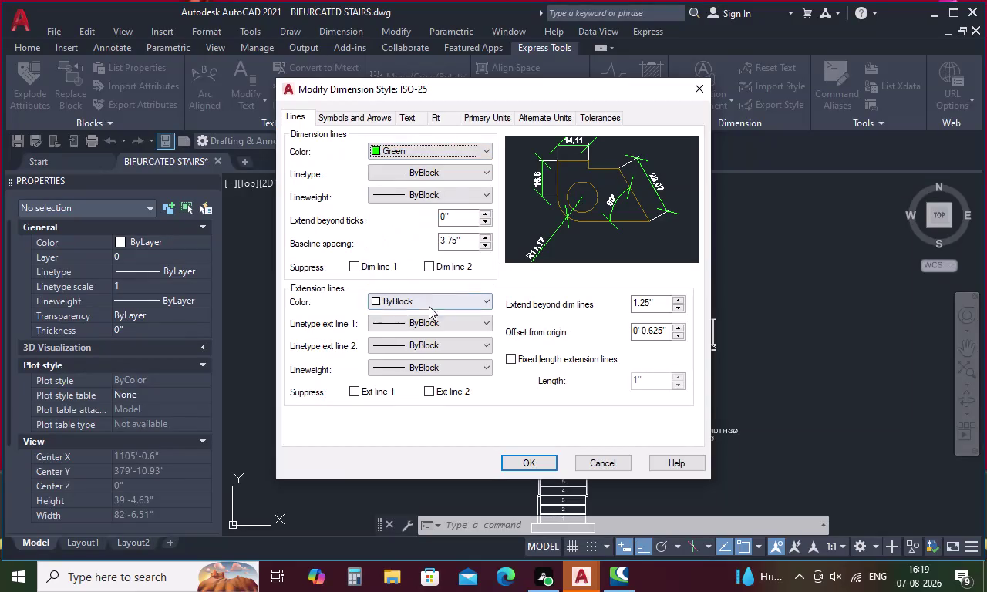
Make the ISO-25 extension lines blue and the dimension text 7" high in magenta.
click(454, 301)
click(410, 385)
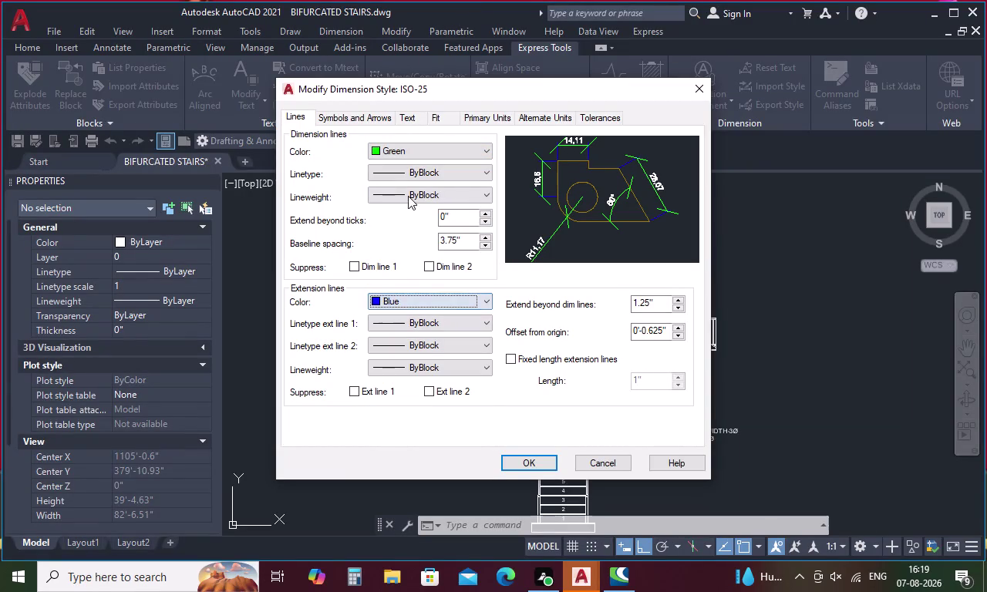
click(410, 118)
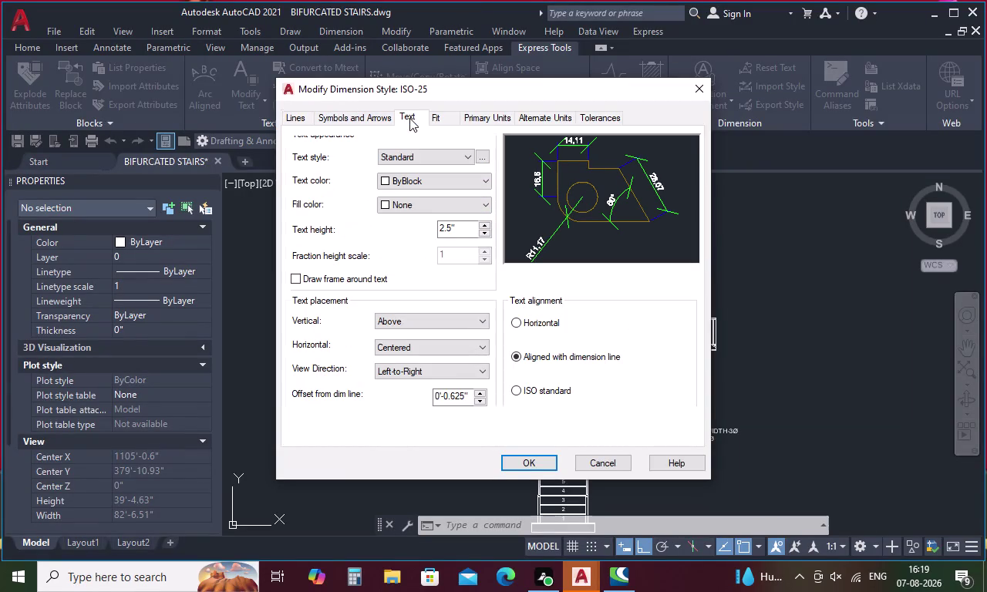
click(467, 227)
key(BackSpace)
key(BackSpace)
key(BackSpace)
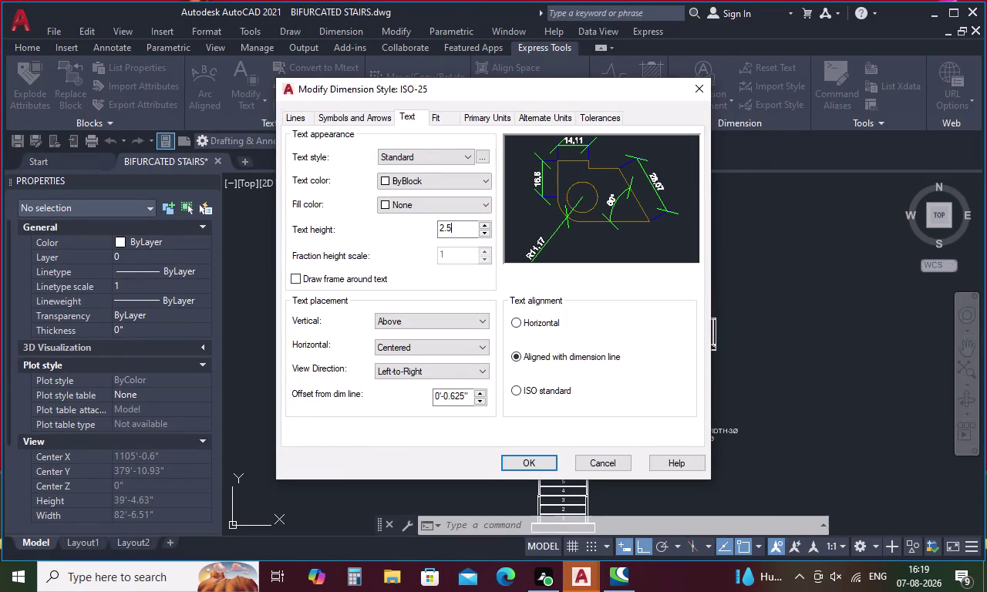
key(7)
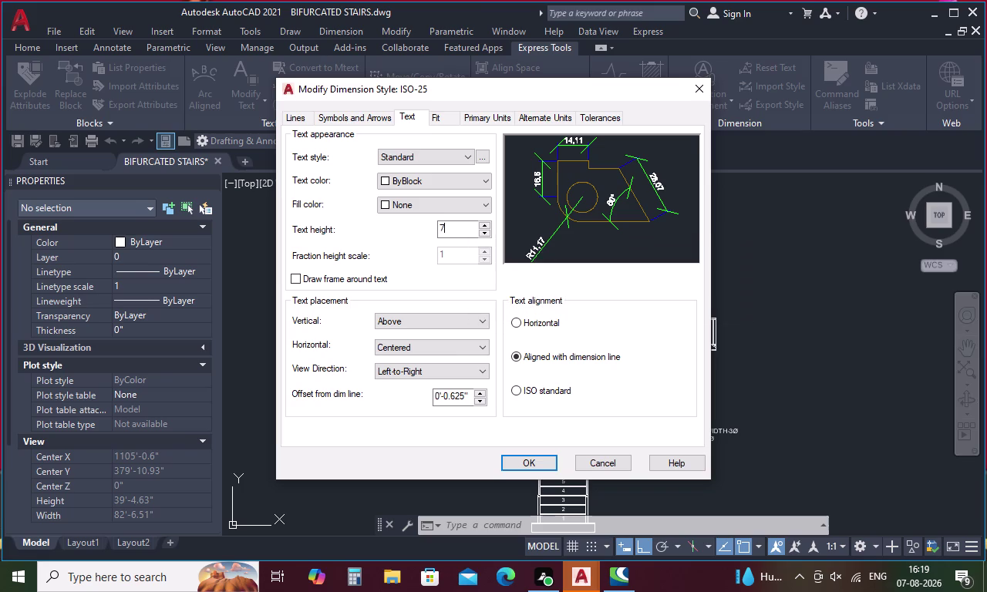
key(Return)
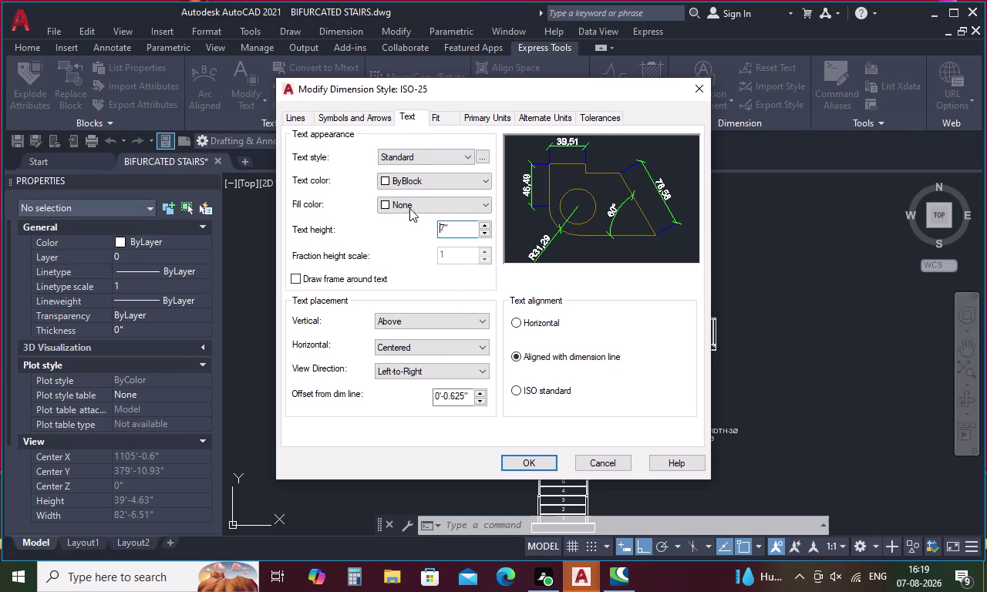
click(469, 183)
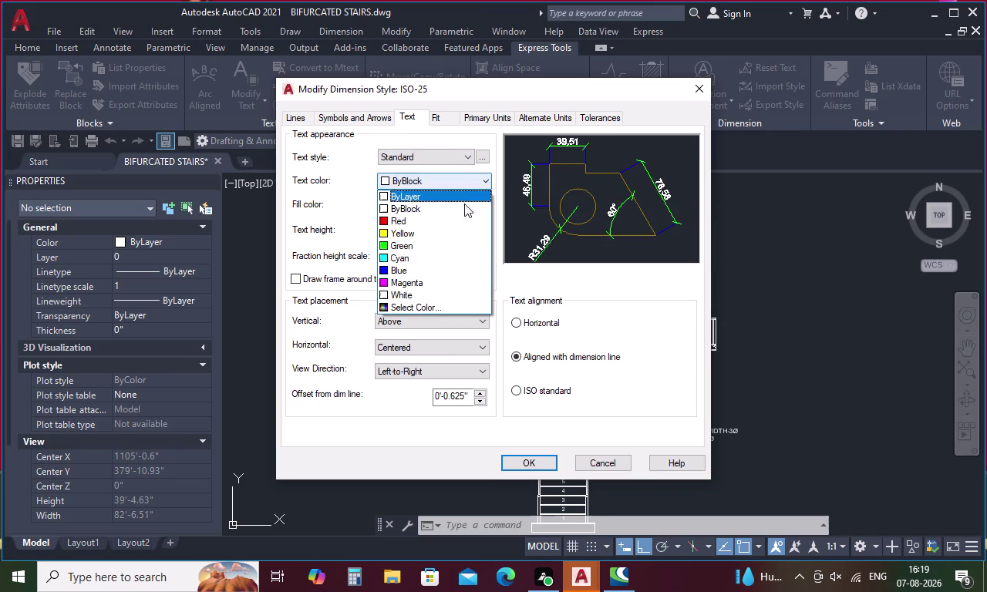
click(446, 283)
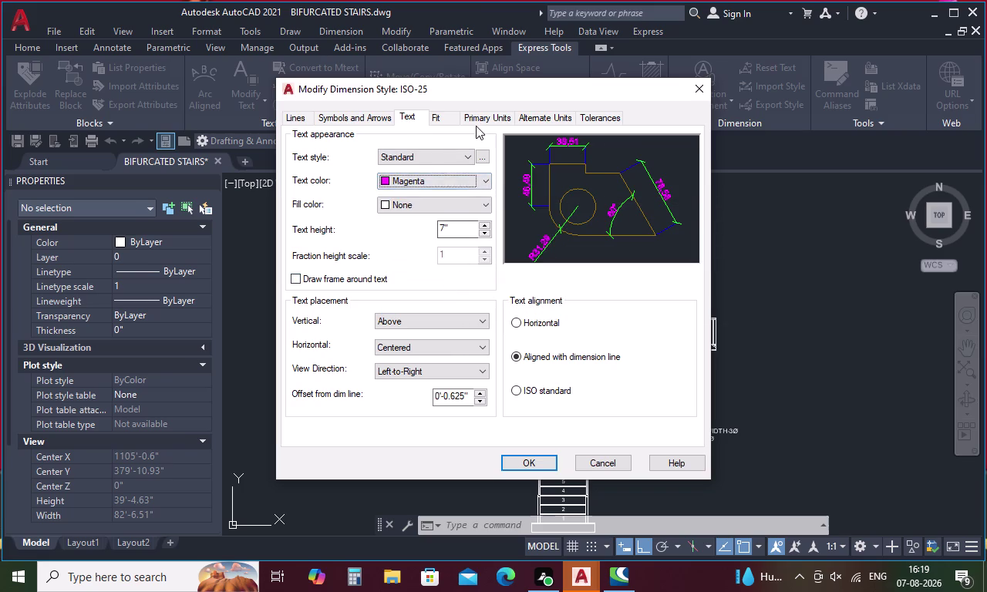
Set the primary linear units to Engineering and save the dimension style changes.
click(475, 117)
click(485, 149)
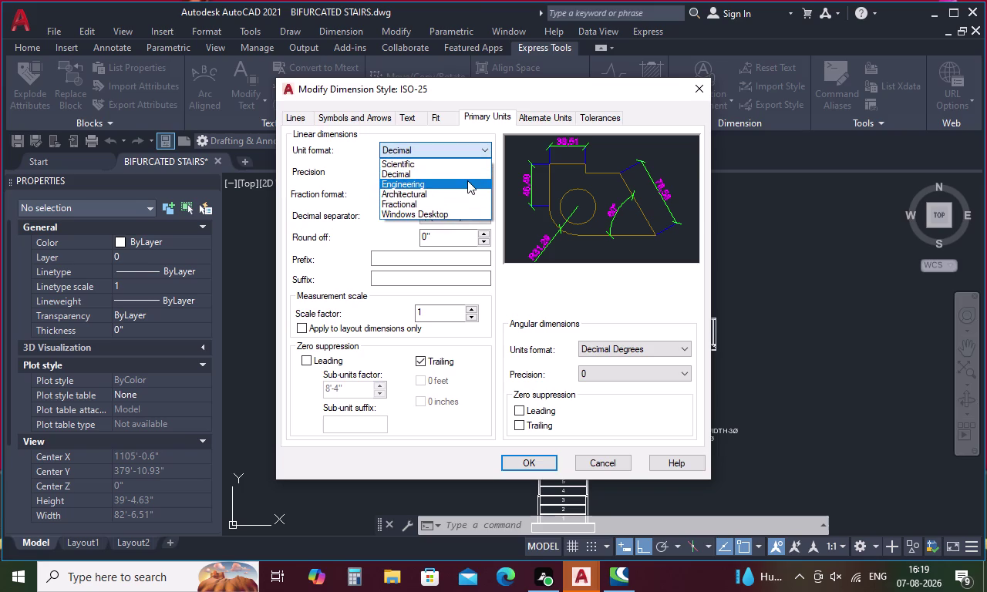
click(468, 181)
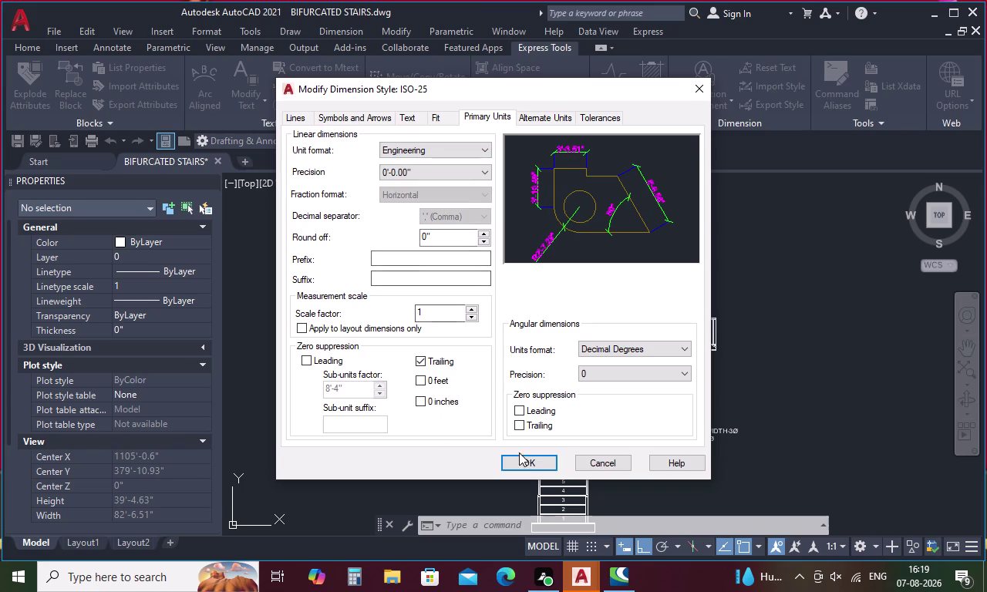
click(523, 465)
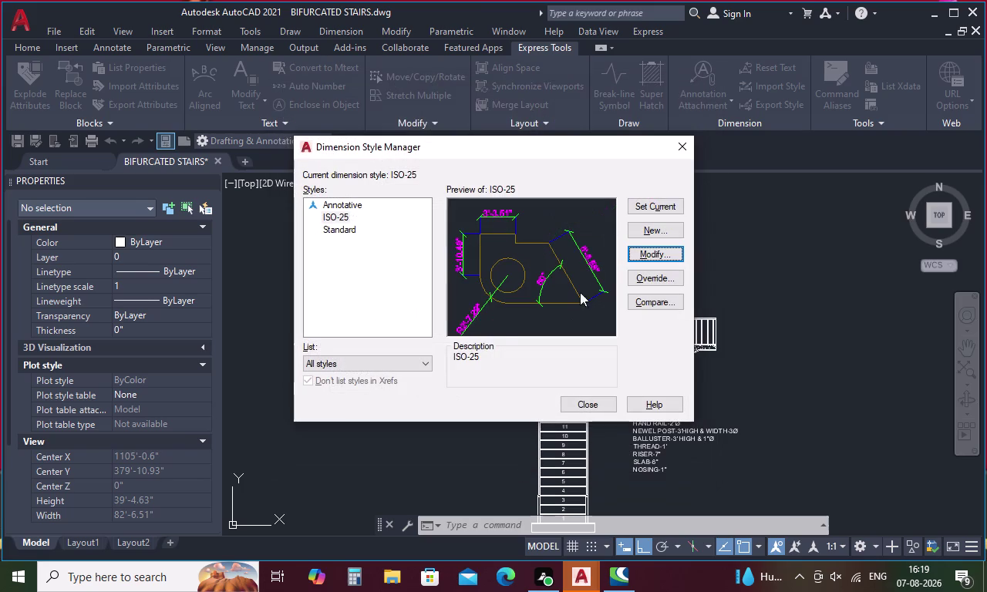
click(634, 204)
Start a linear dimension across the stair flight's edges, then cancel the first attempt.
click(591, 402)
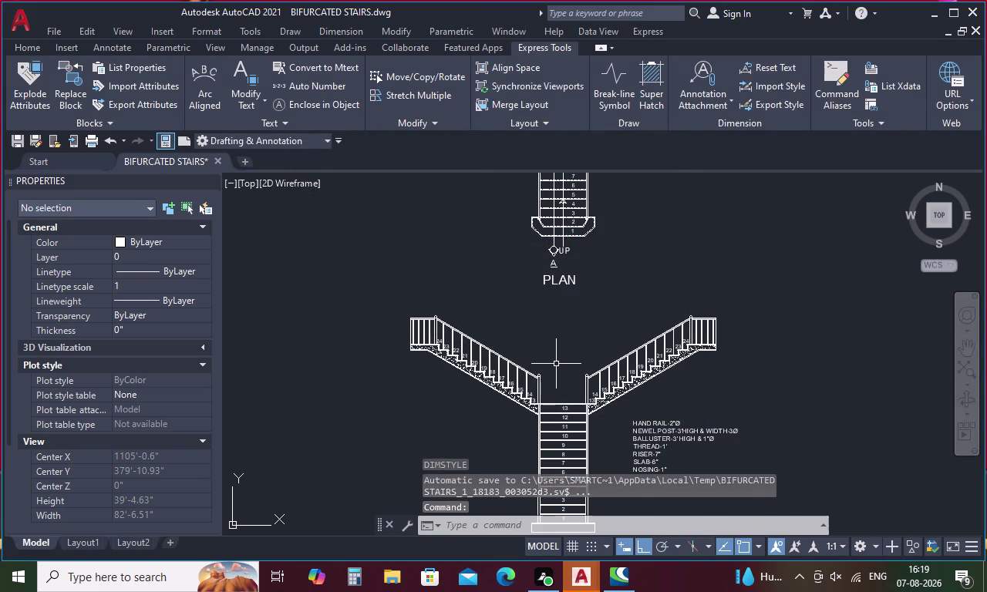
click(123, 51)
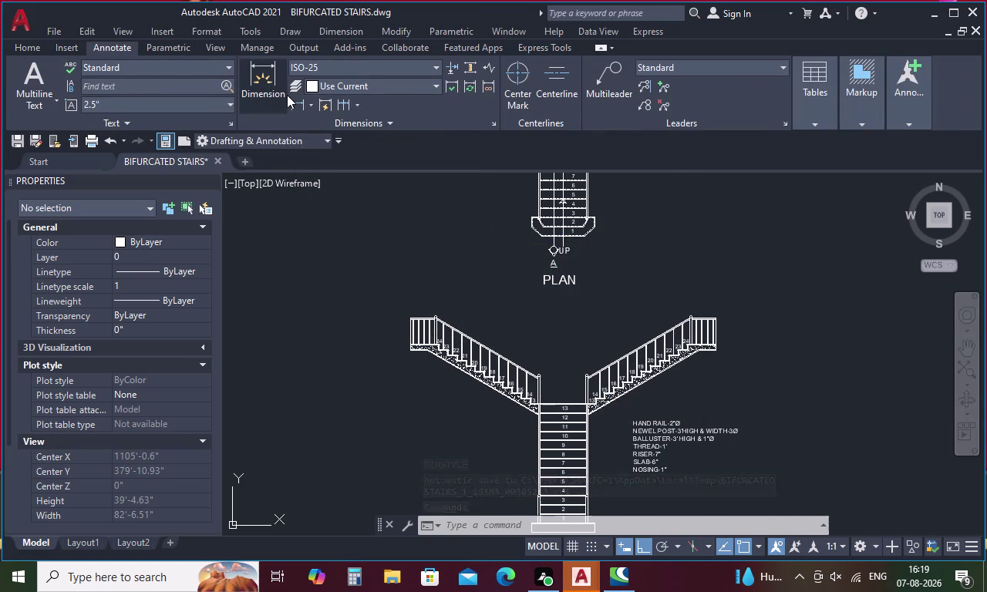
click(299, 110)
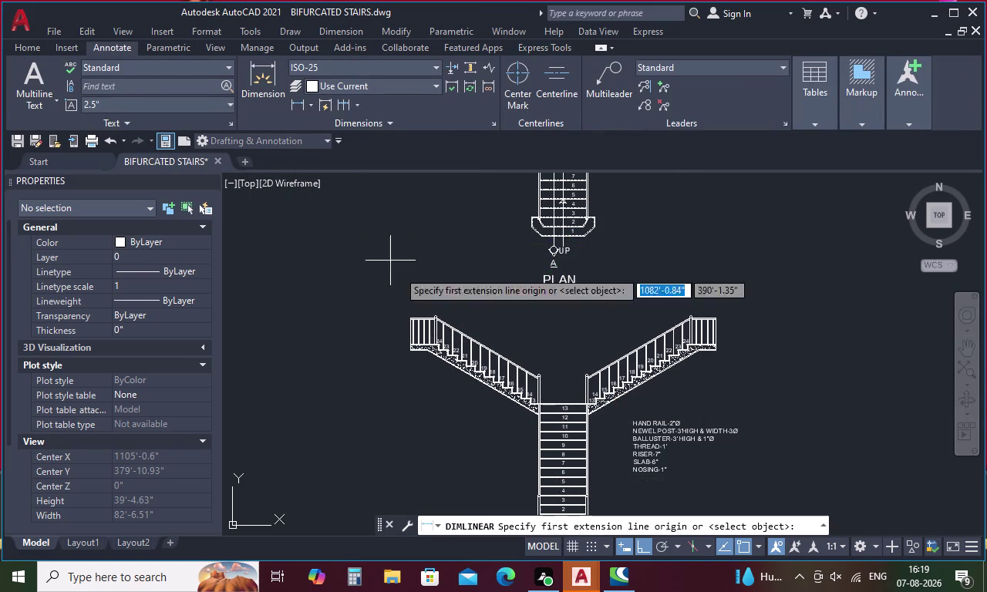
middle_drag(563, 347, 507, 509)
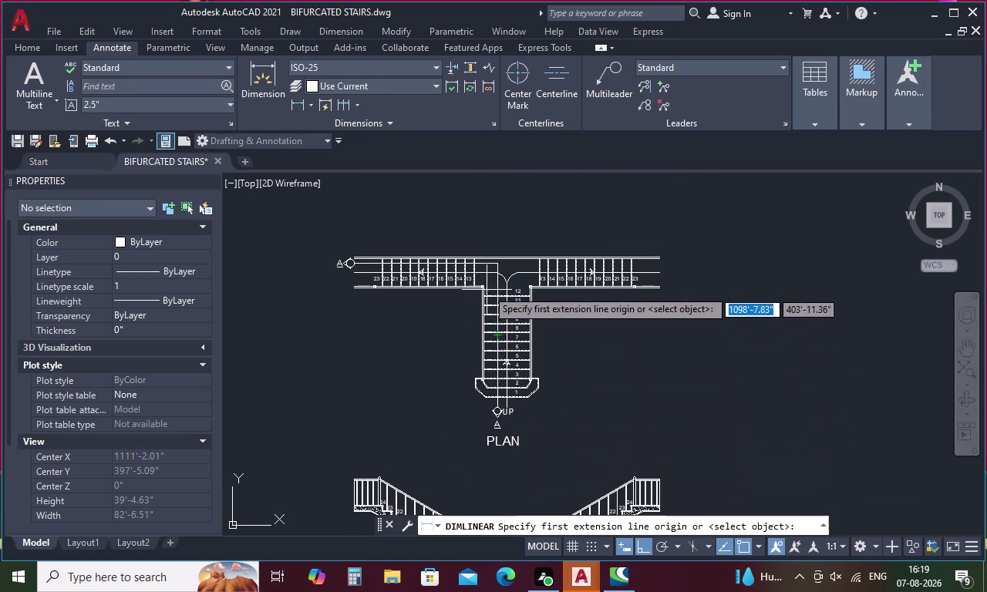
scroll(up, 3)
click(471, 362)
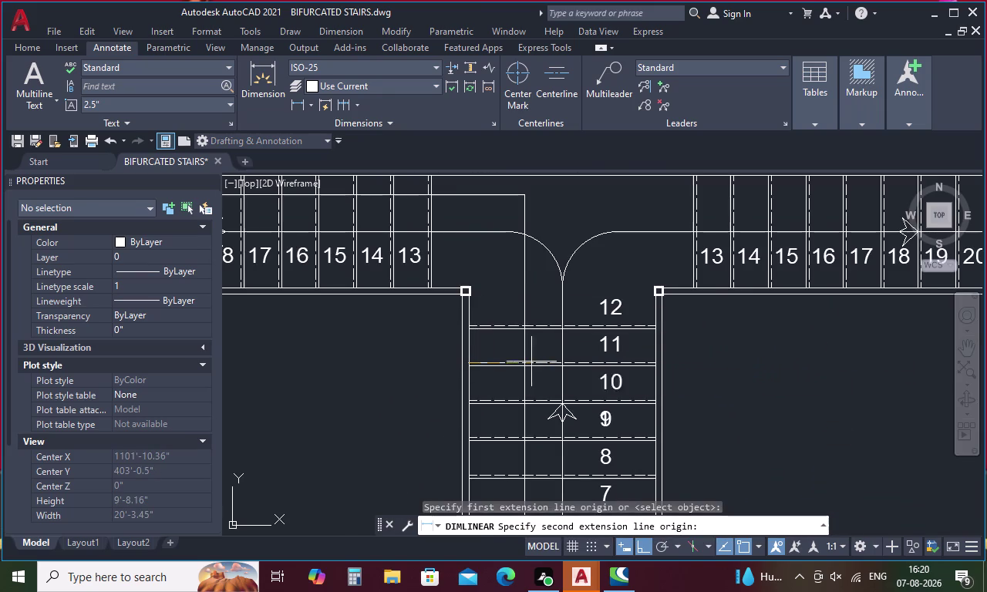
click(652, 364)
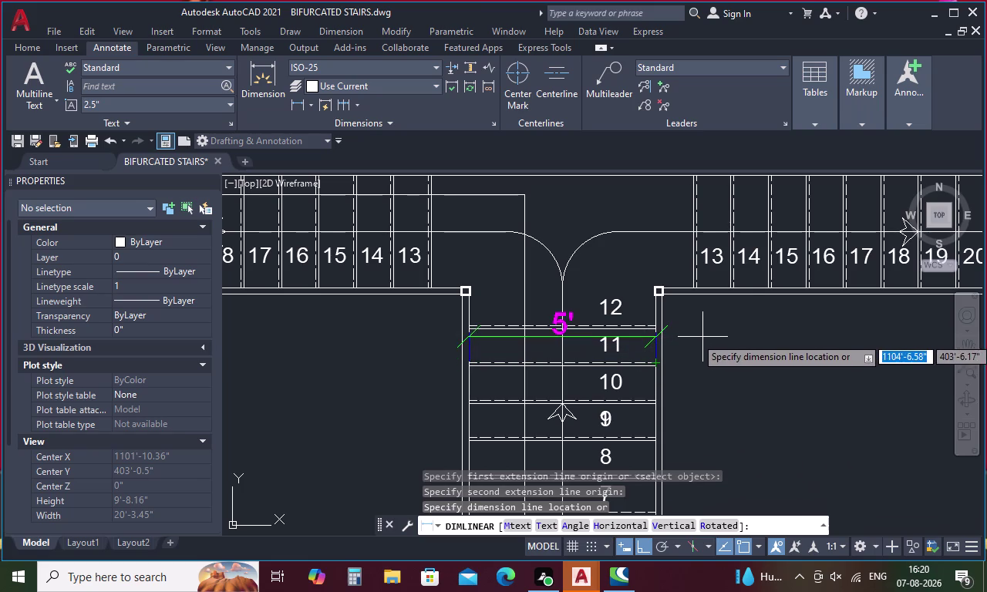
key(Escape)
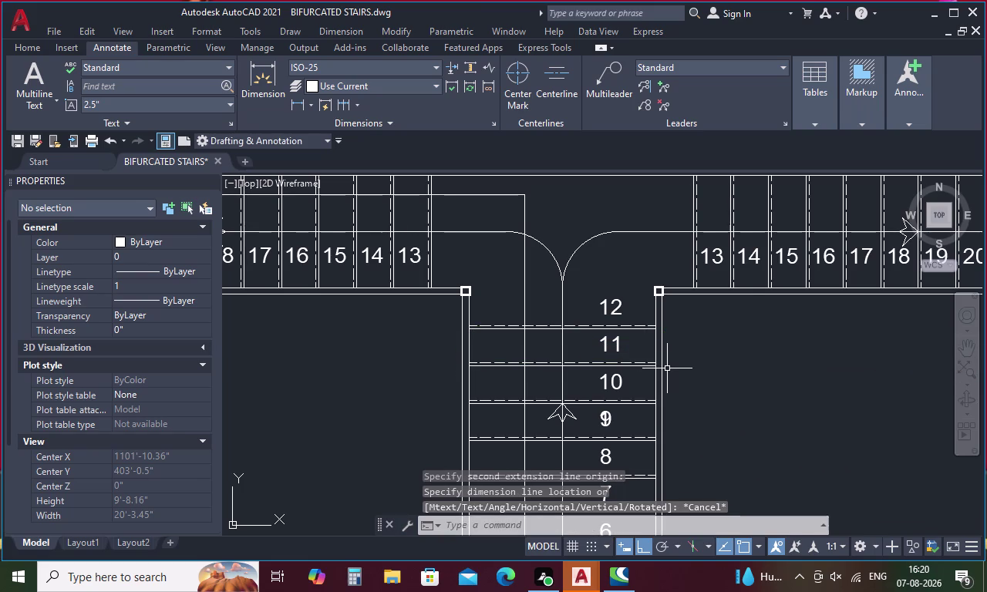
Dimension the 5' flight width just below the landing and select the new dimension.
middle_drag(667, 368, 669, 299)
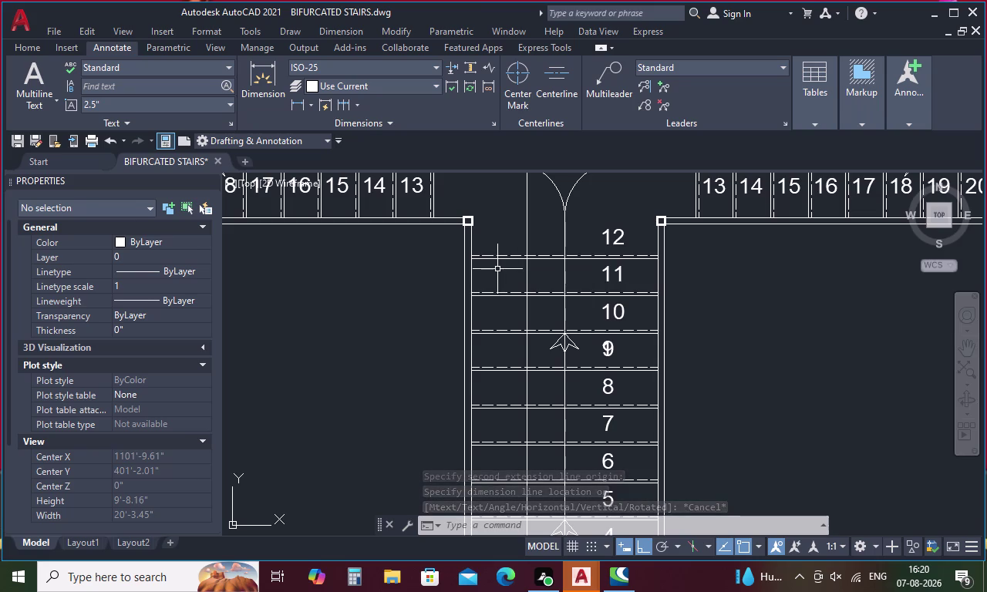
key(space)
click(474, 255)
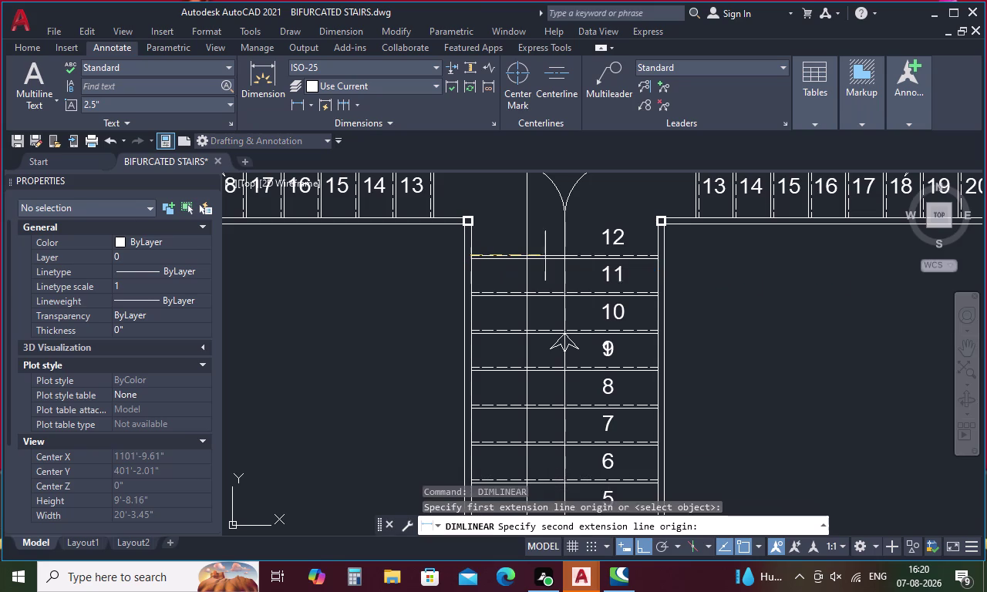
click(656, 256)
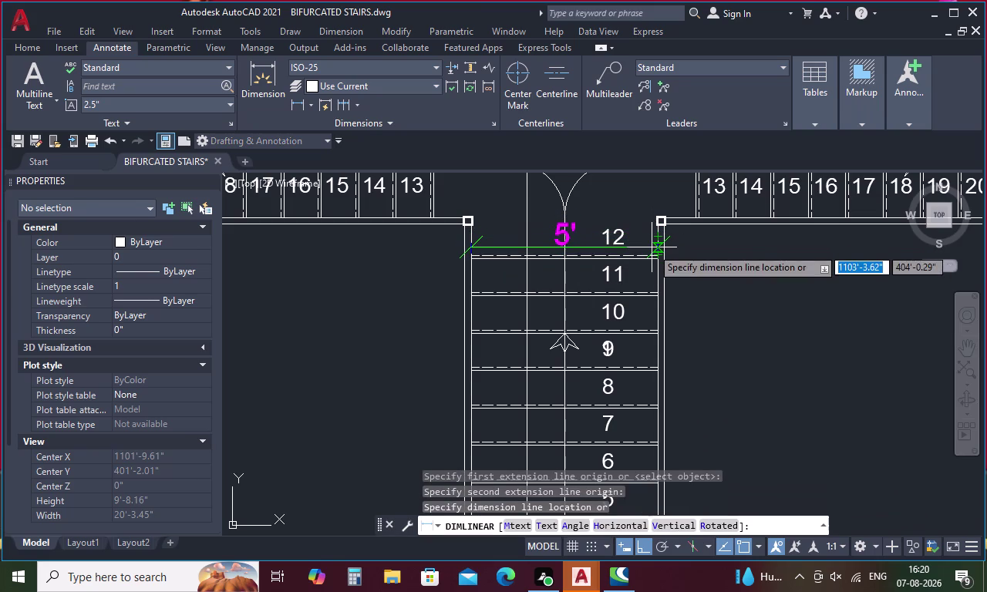
click(652, 247)
click(562, 237)
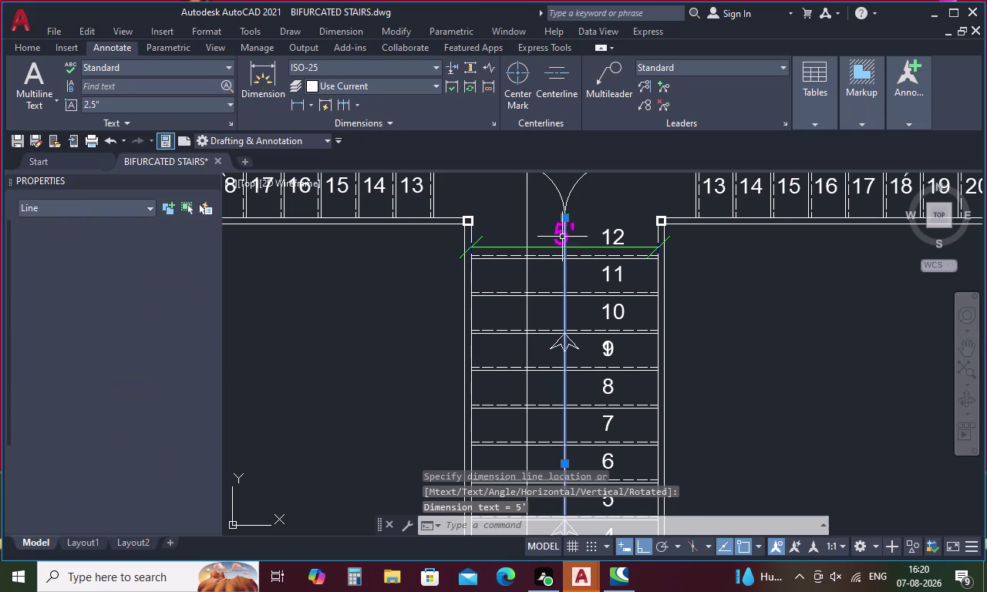
key(Escape)
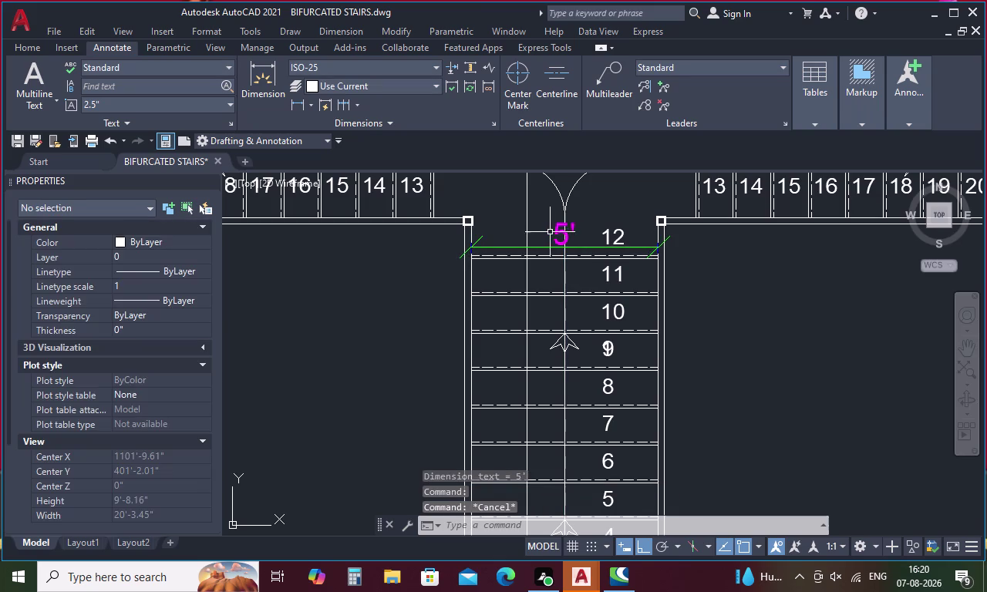
click(558, 232)
right_click(558, 232)
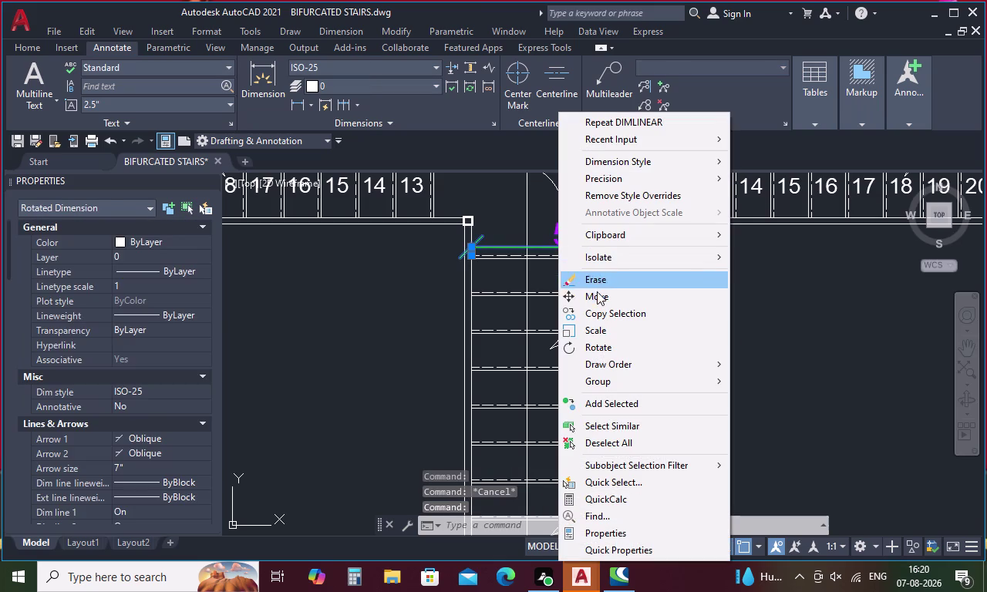
click(598, 295)
click(557, 236)
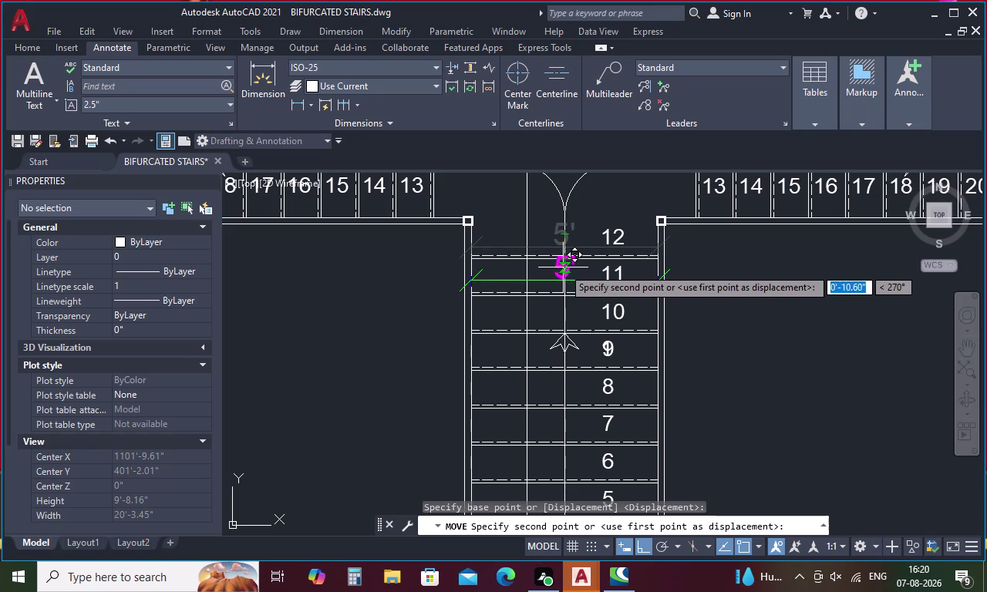
key(Escape)
scroll(down, 3)
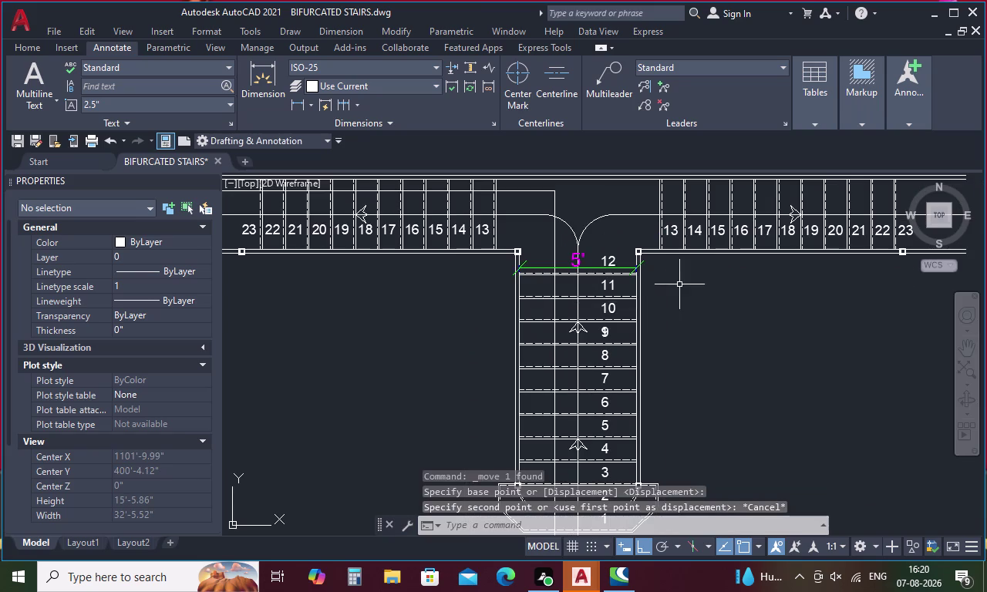
middle_drag(680, 284, 559, 334)
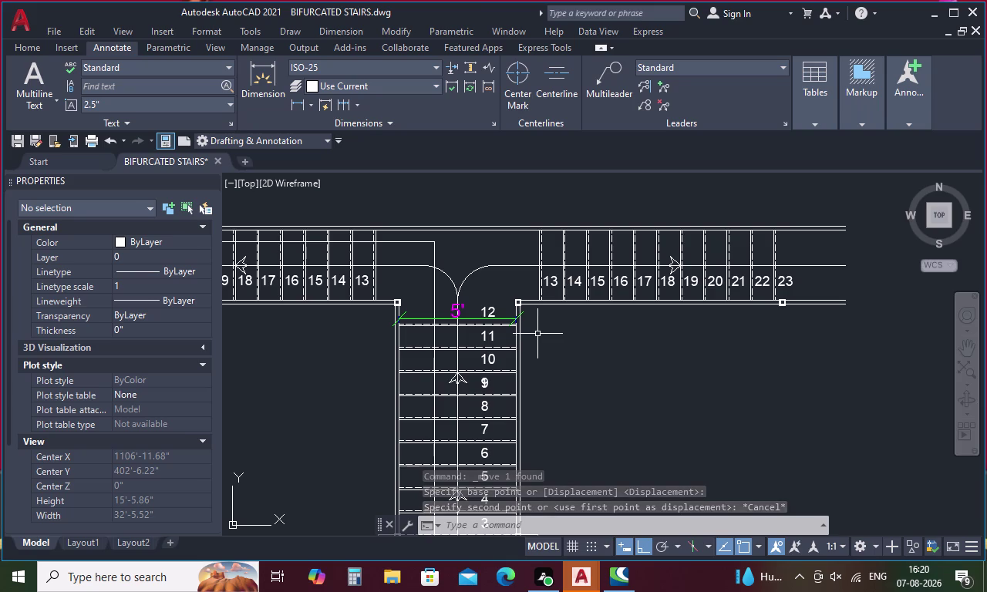
key(space)
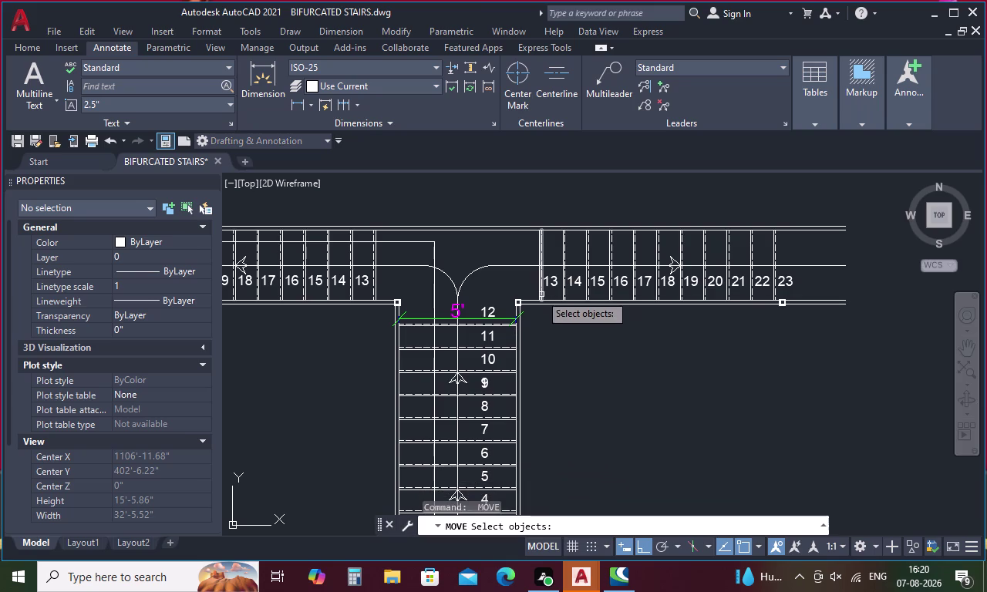
click(539, 275)
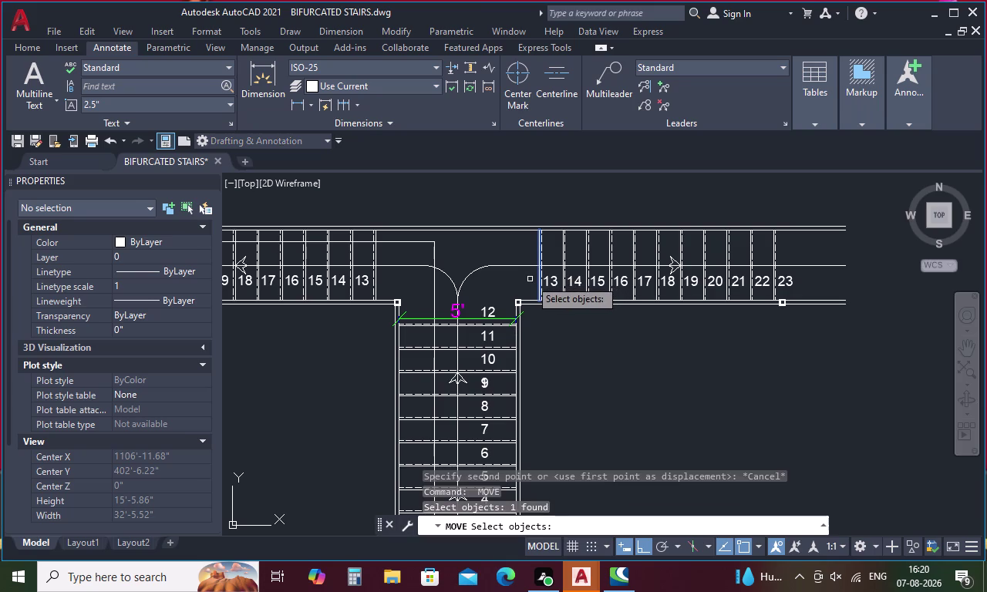
key(Escape)
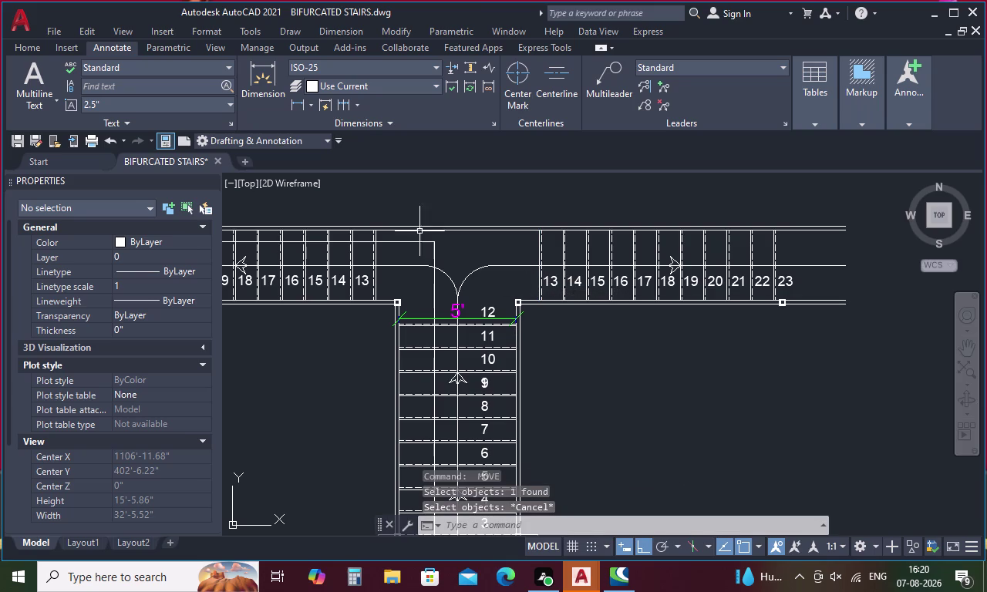
click(293, 102)
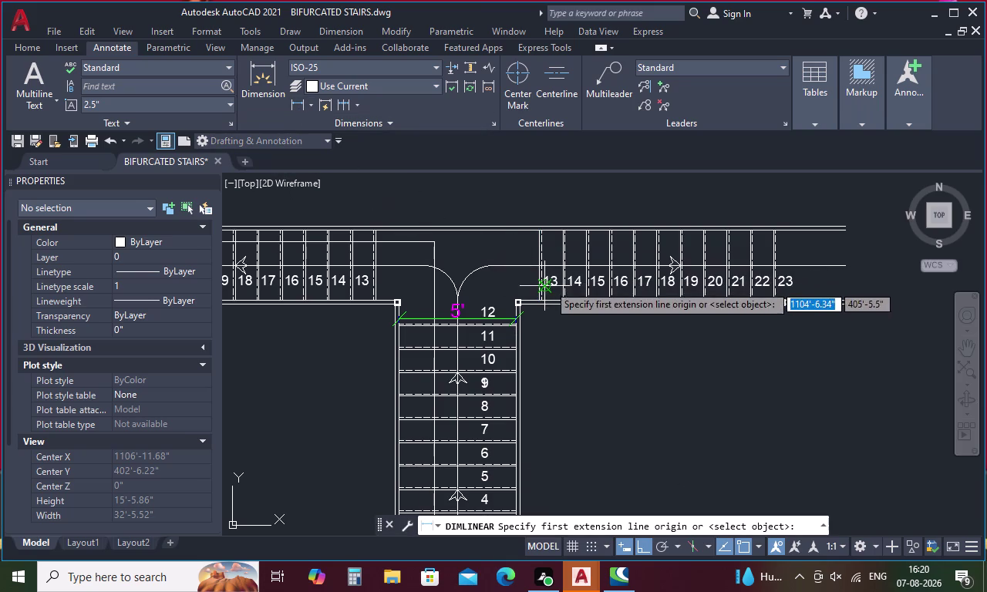
Add a 3" dimension beside step 13, reaching up to the top boundary line.
scroll(up, 3)
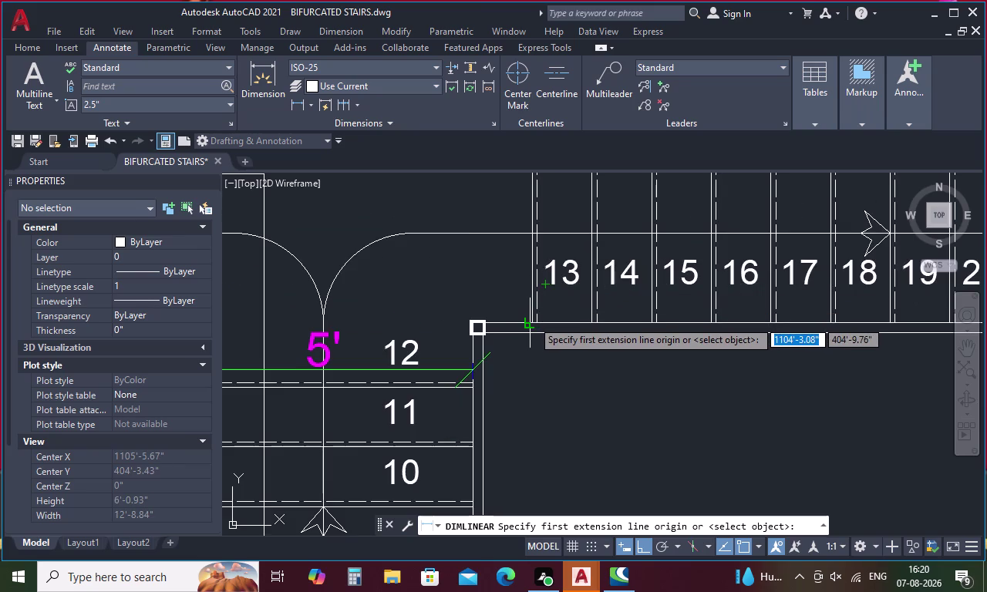
click(534, 320)
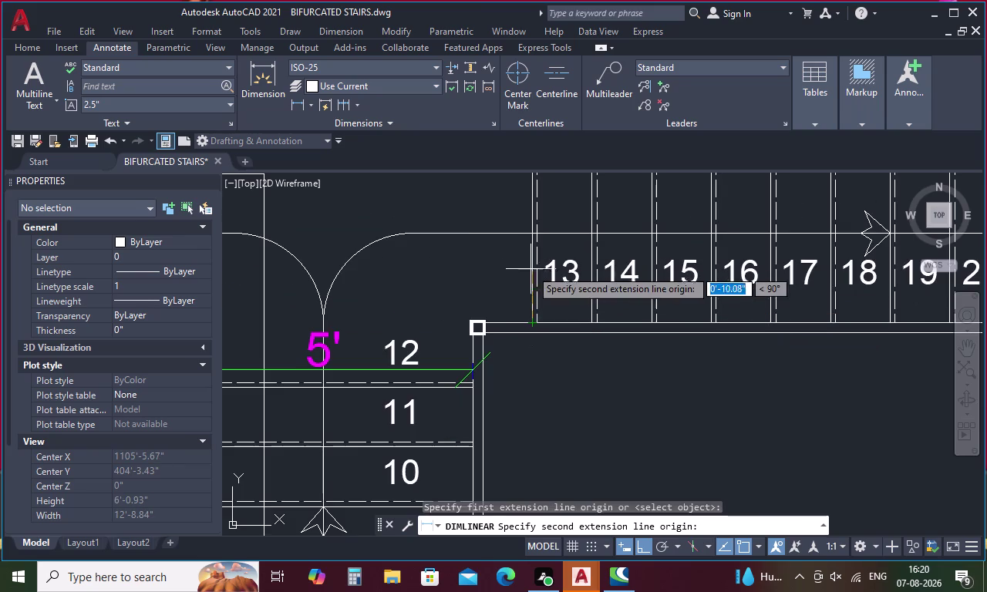
middle_drag(529, 260, 547, 396)
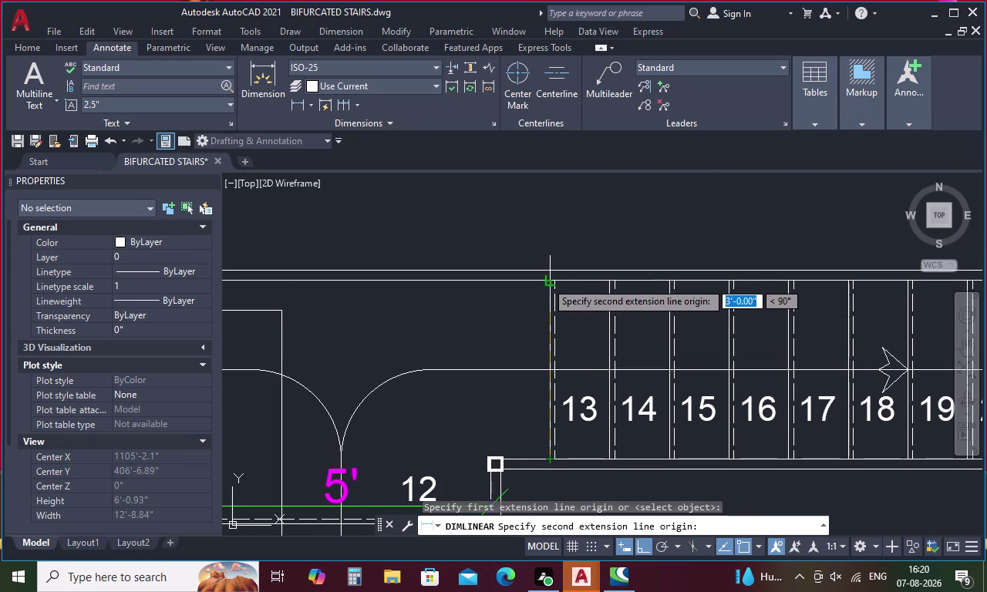
click(546, 281)
click(535, 282)
scroll(down, 3)
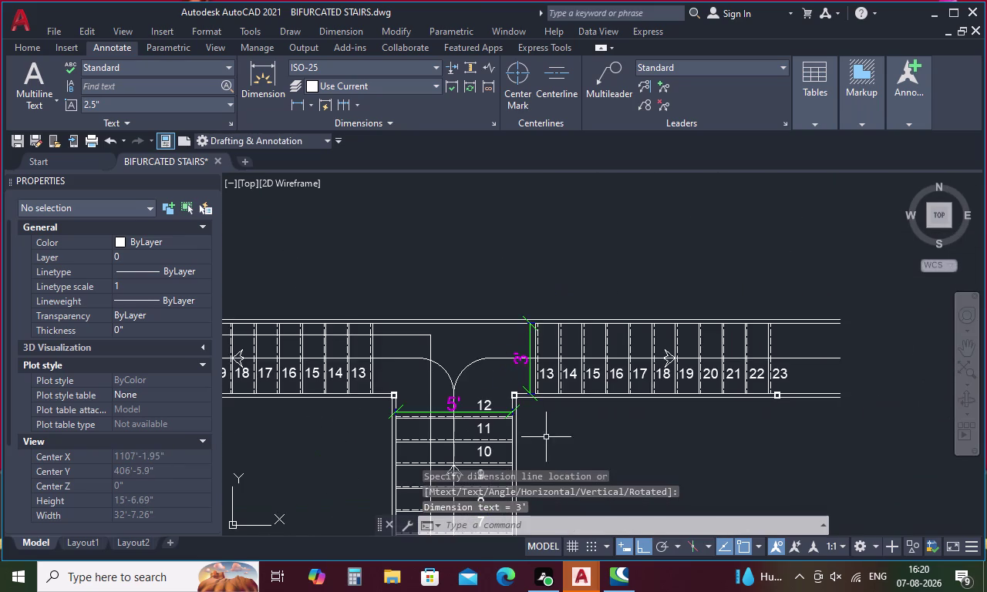
middle_drag(546, 437, 511, 359)
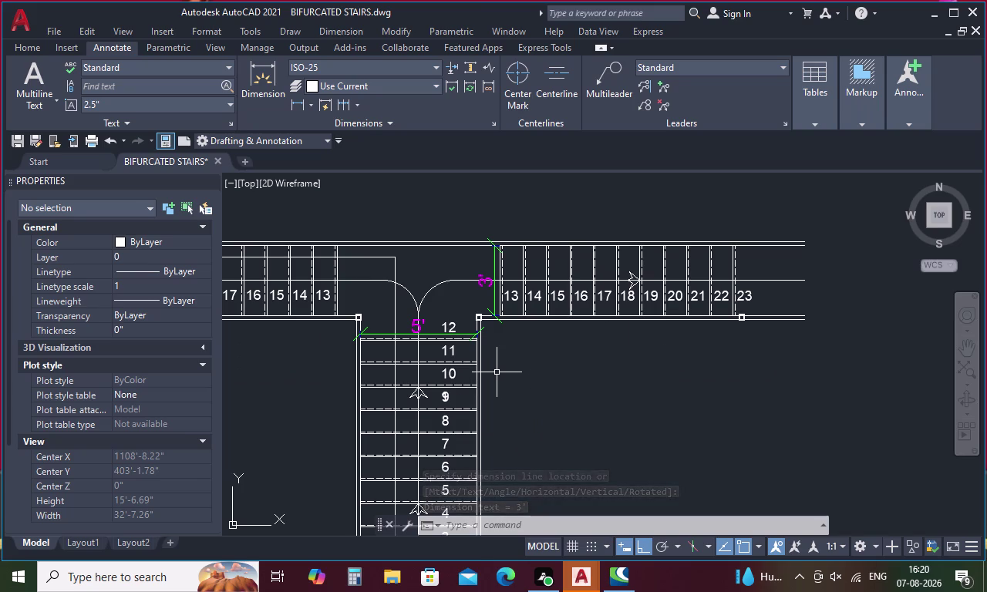
Start a 9" dimension from the corner post to the outer line, then cancel it.
key(space)
text(V)
middle_drag(511, 417, 512, 411)
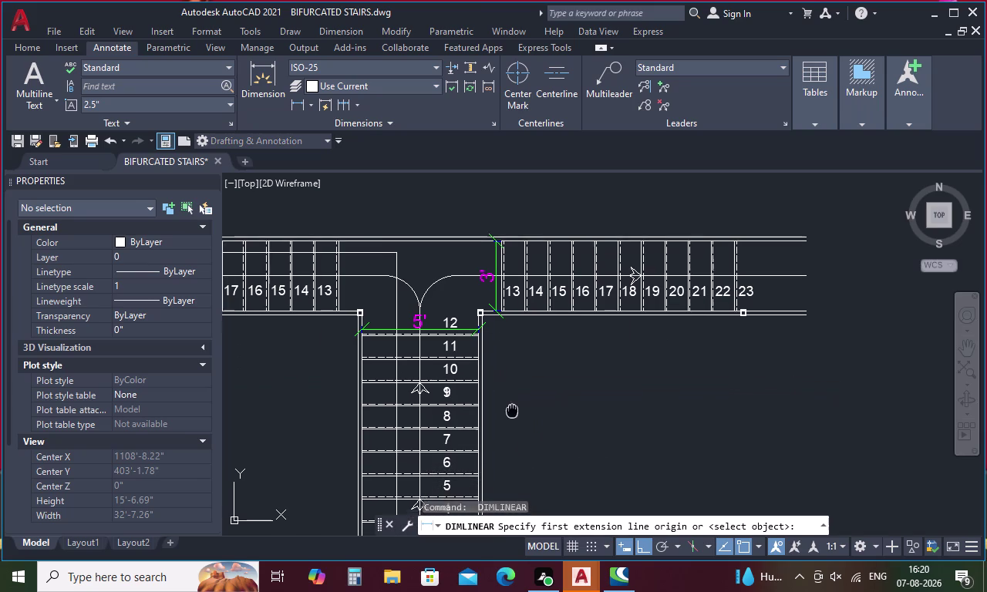
middle_drag(512, 411, 496, 259)
scroll(up, 3)
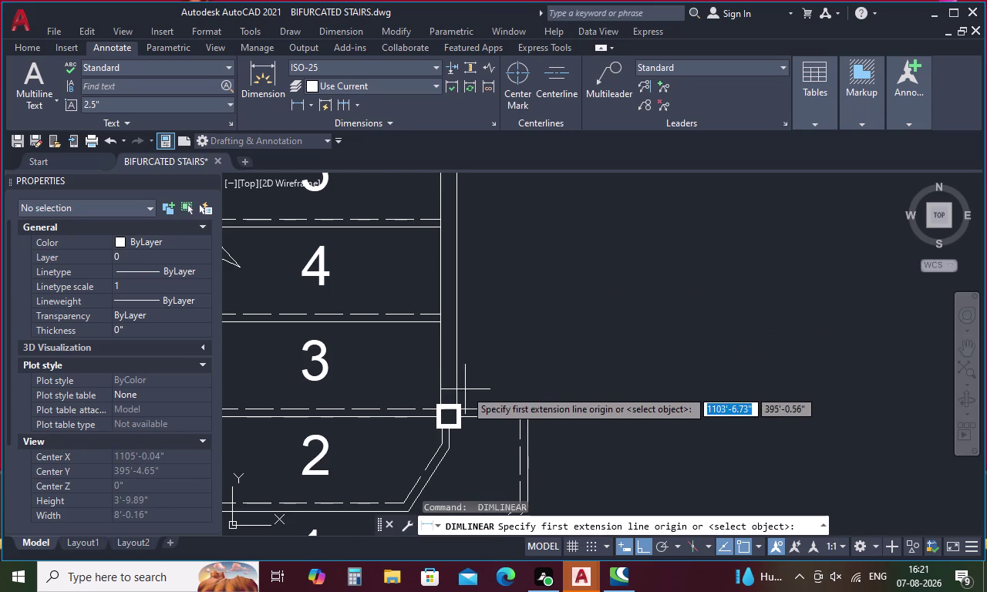
scroll(up, 3)
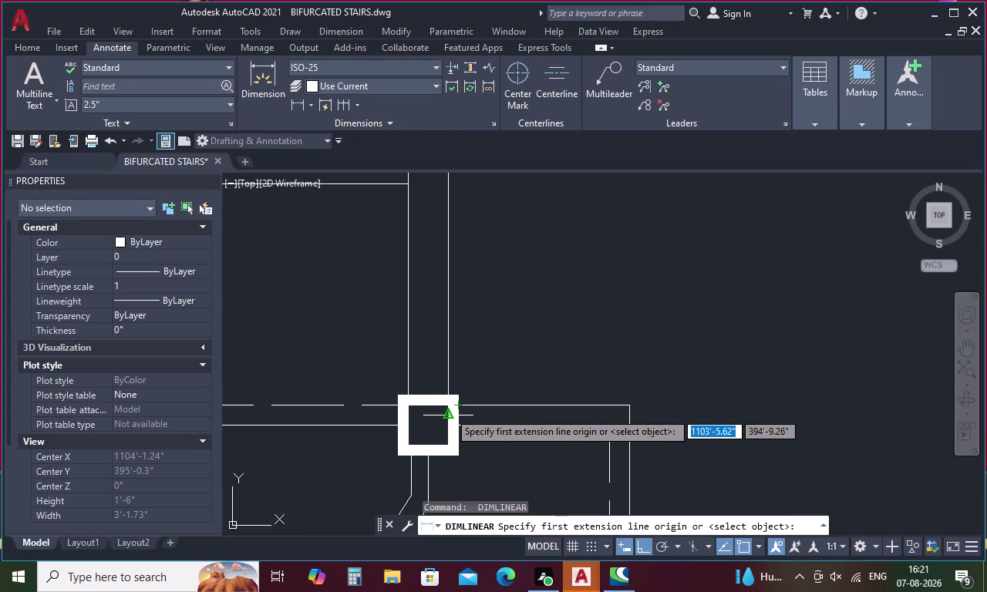
click(448, 406)
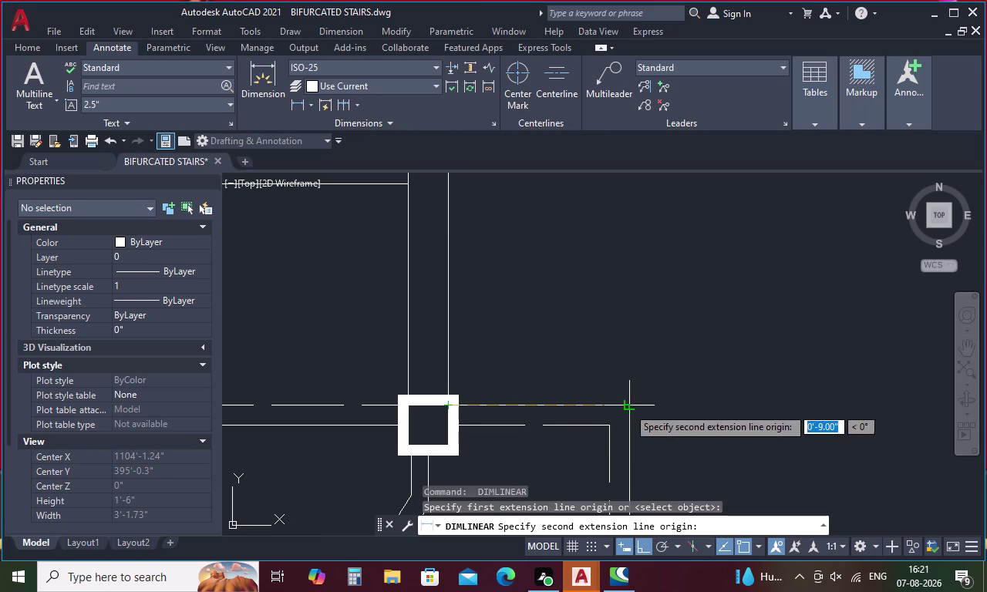
click(631, 407)
scroll(down, 3)
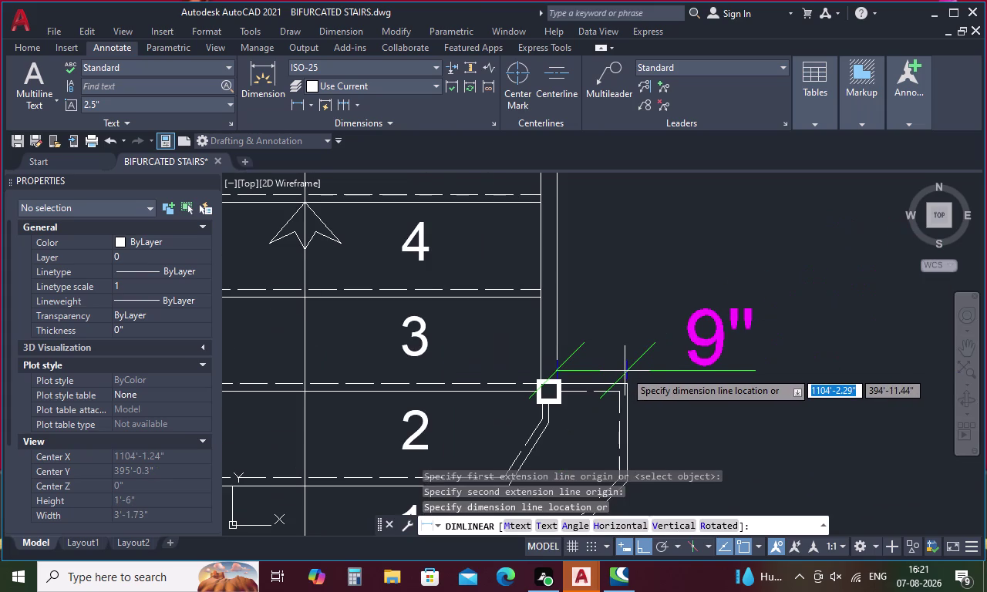
key(Escape)
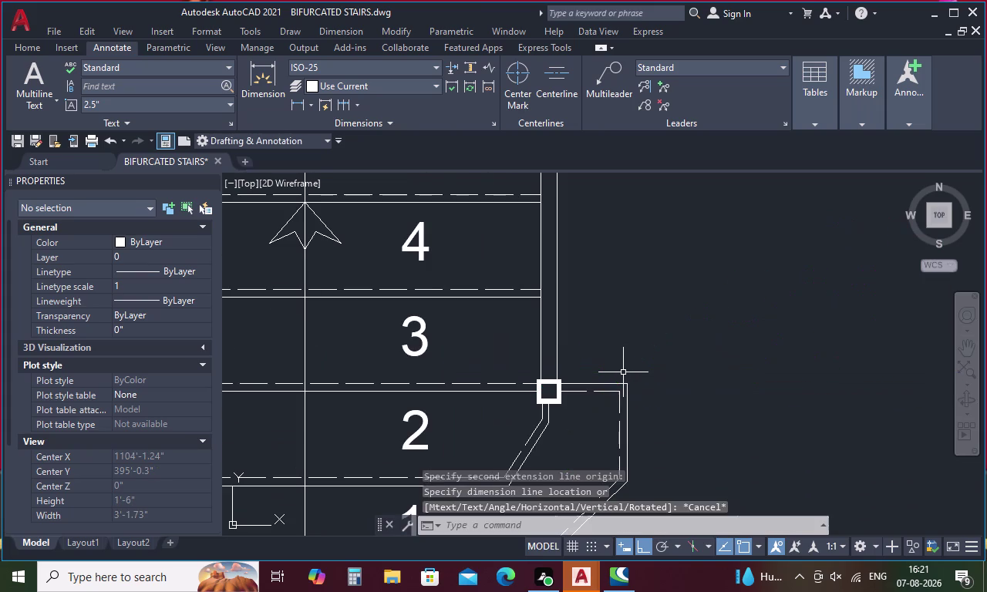
Redo the 9" wall-thickness dimension from the corner post to the outer line beside tread 3.
key(space)
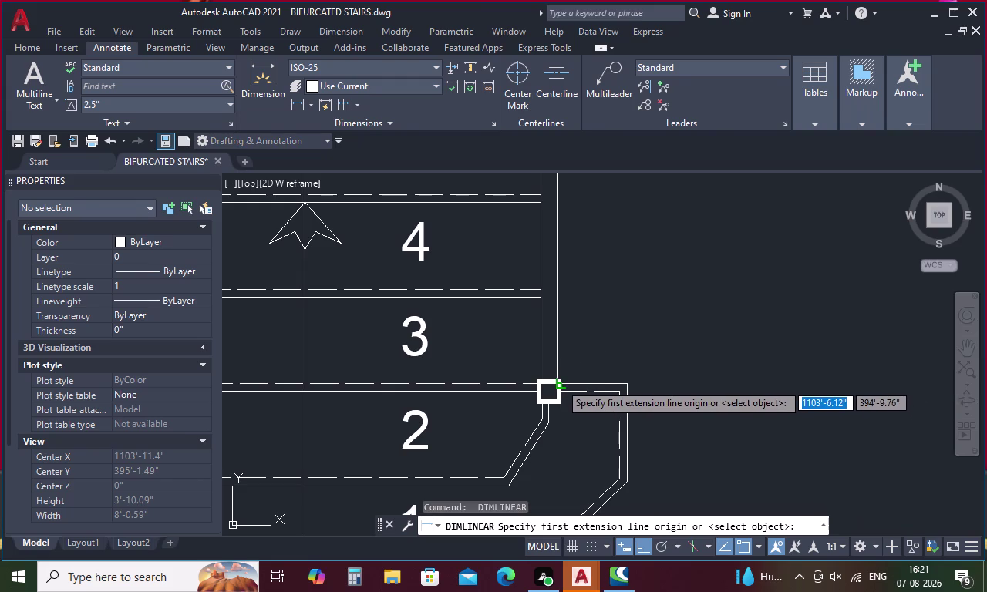
scroll(up, 3)
click(545, 375)
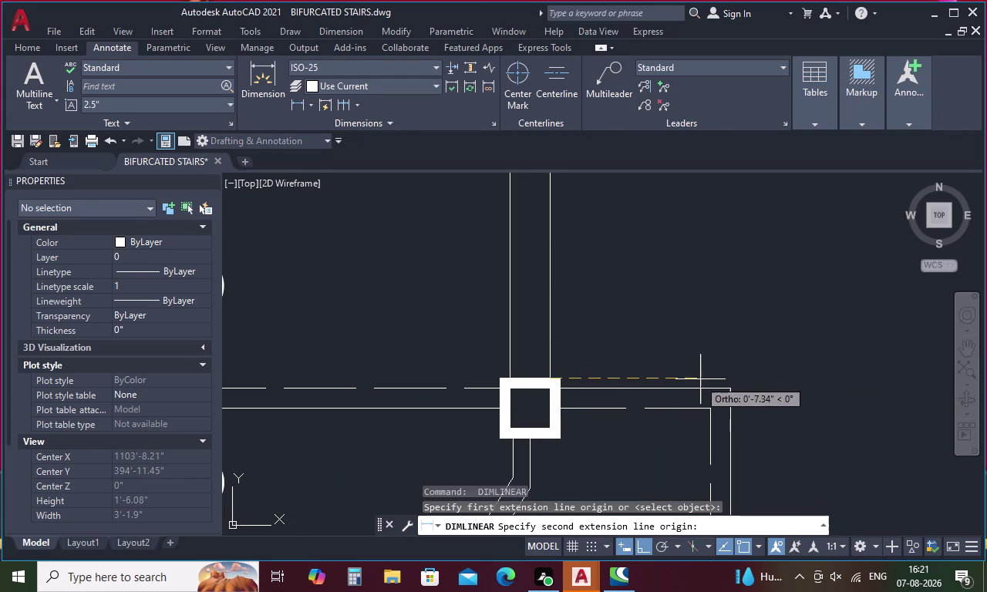
click(727, 389)
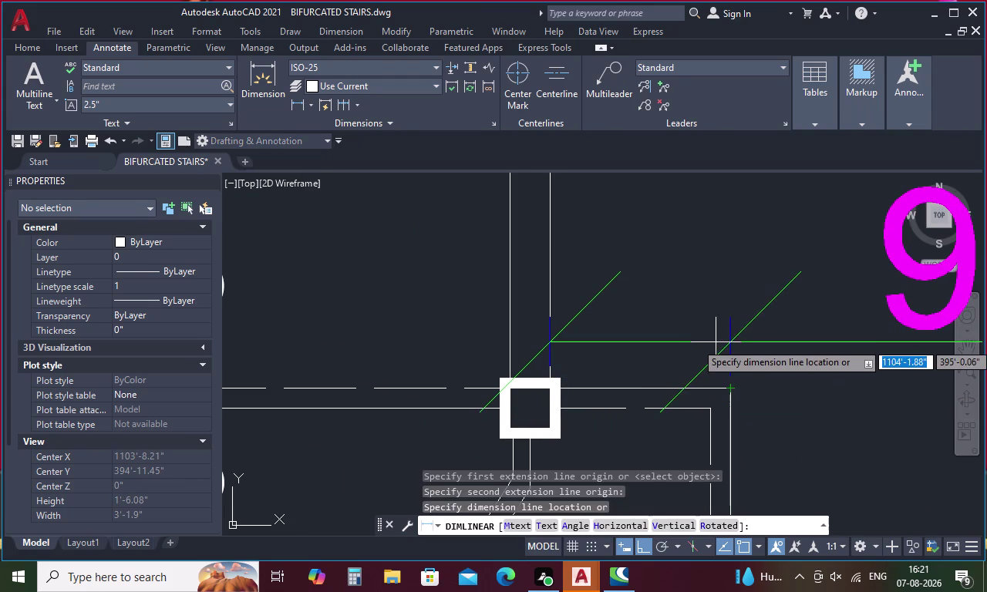
middle_drag(716, 342, 569, 353)
scroll(down, 3)
click(569, 353)
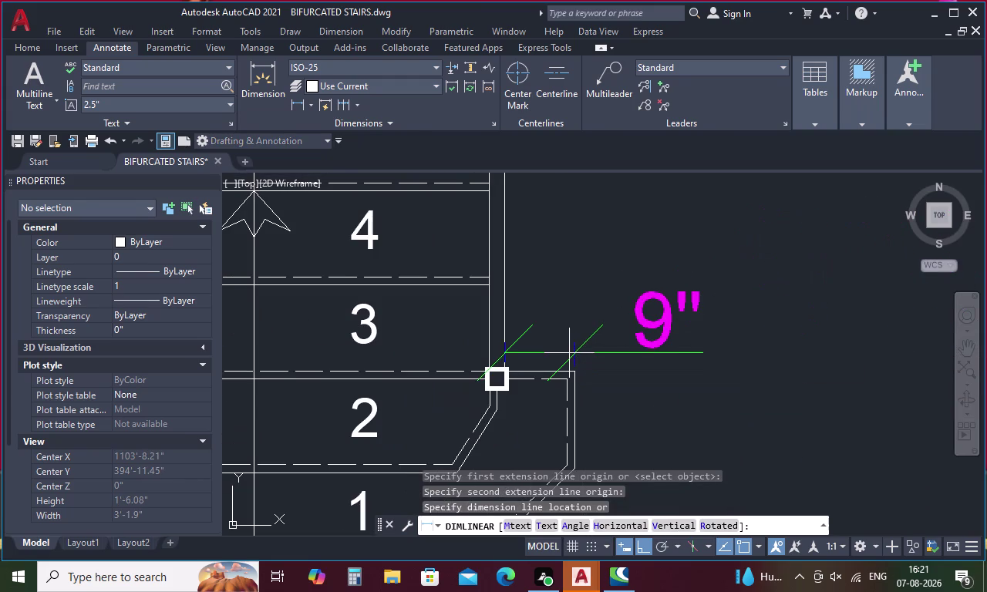
double_click(654, 317)
Override the 9" dimension text beside tread 3 so it reads 8.5".
double_click(655, 325)
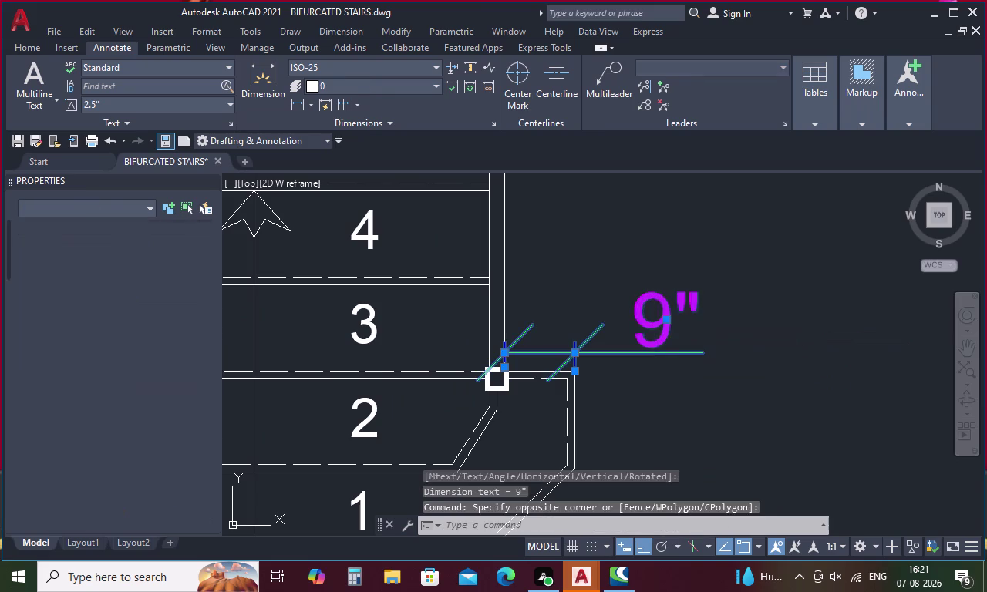
key(Right)
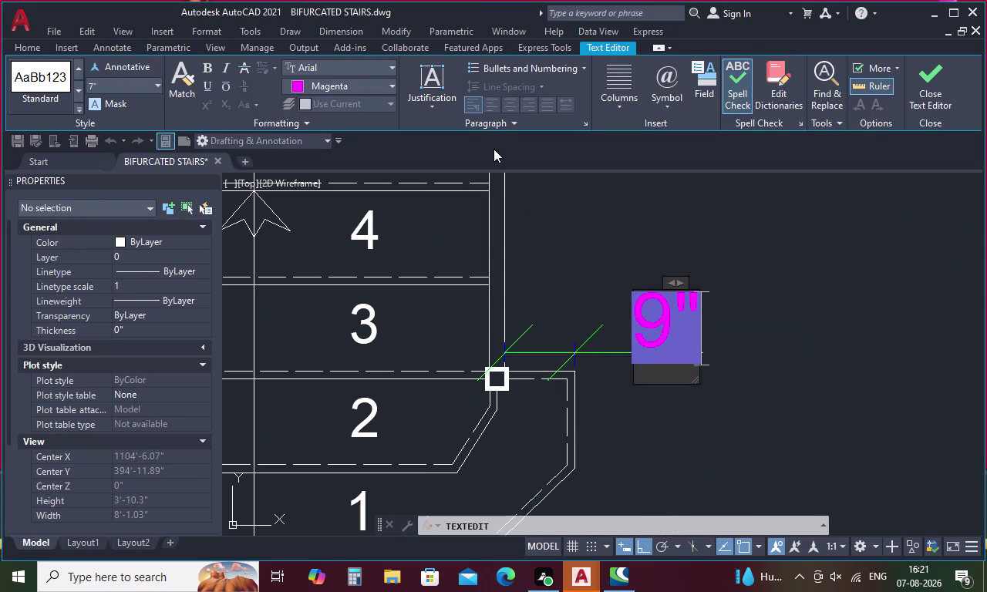
key(BackSpace)
key(8)
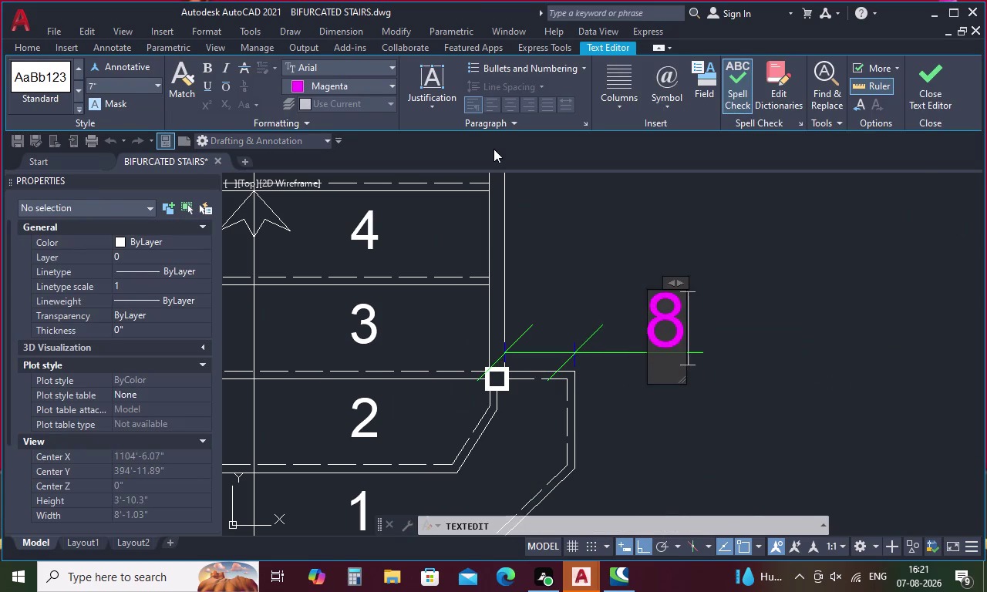
key(1)
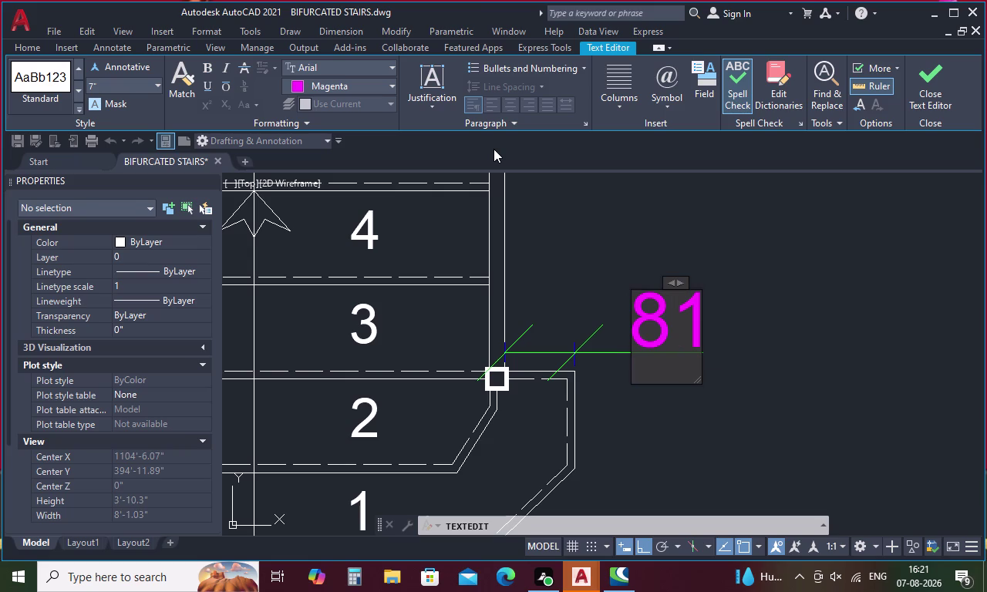
key(slash)
key(BackSpace)
key(BackSpace)
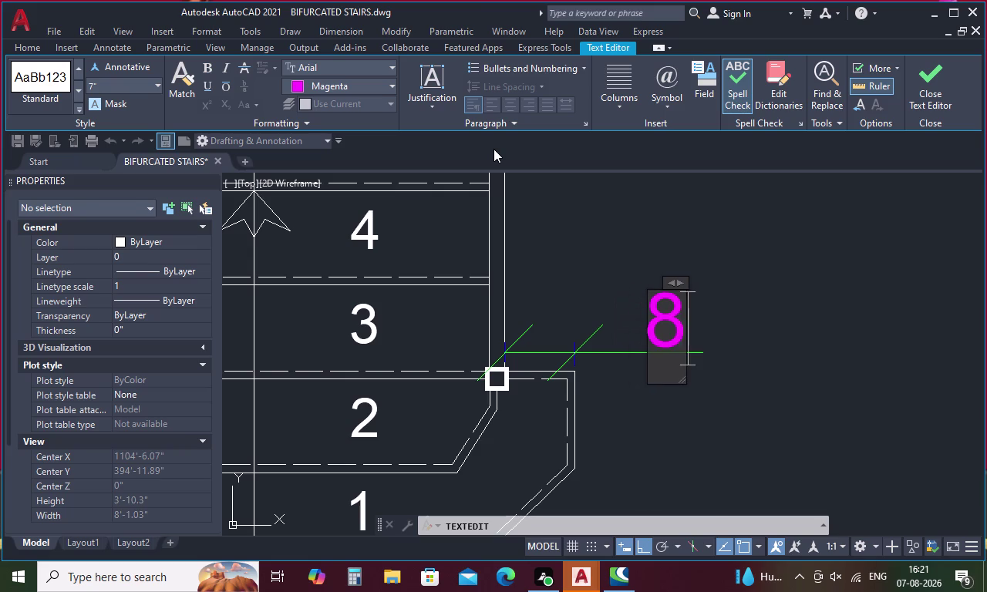
key(comma)
key(BackSpace)
key(period)
text(5")
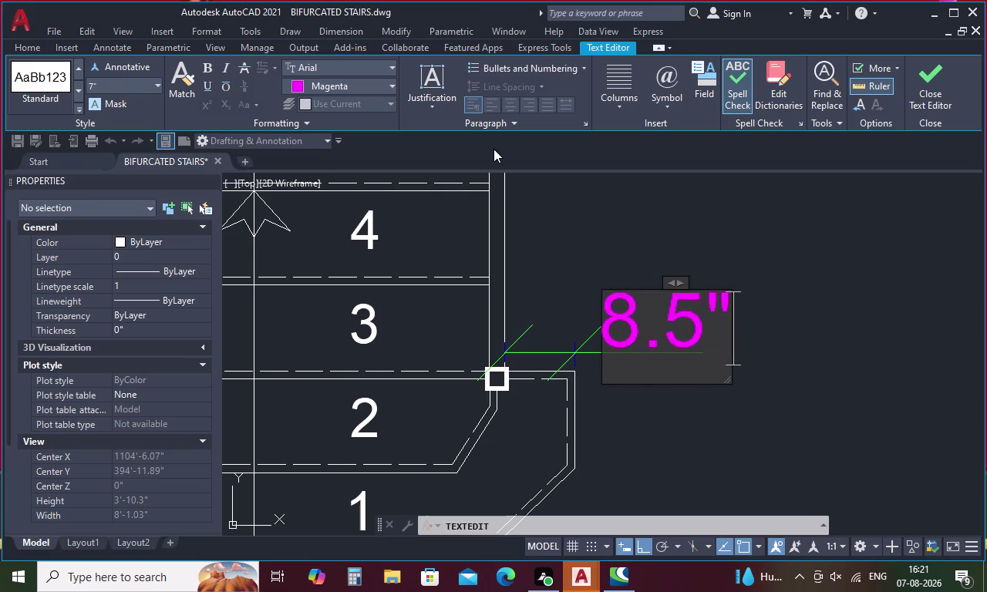
click(595, 249)
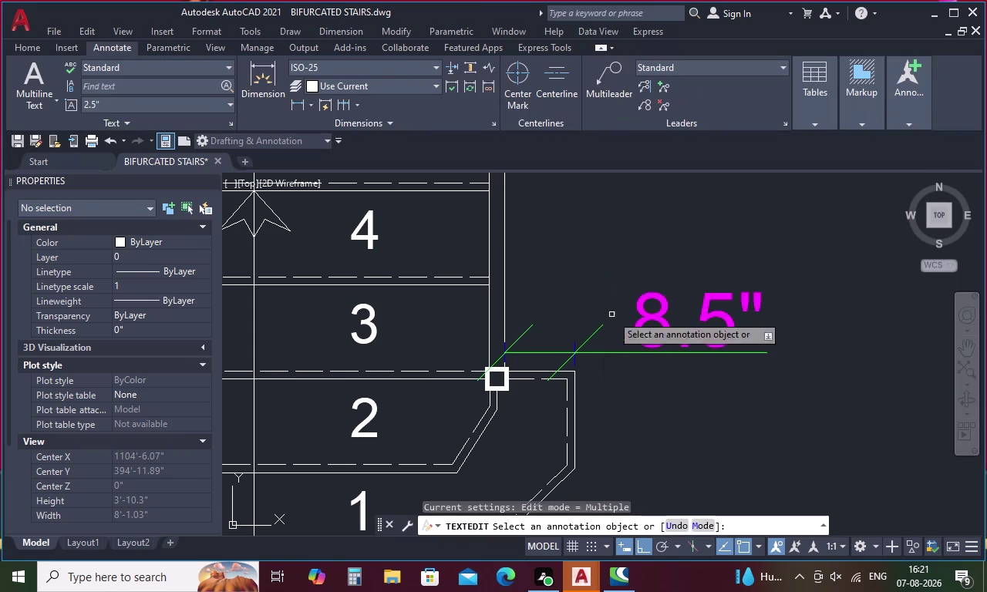
Exit the text editing command with step 1 brought into view.
middle_drag(607, 384, 571, 284)
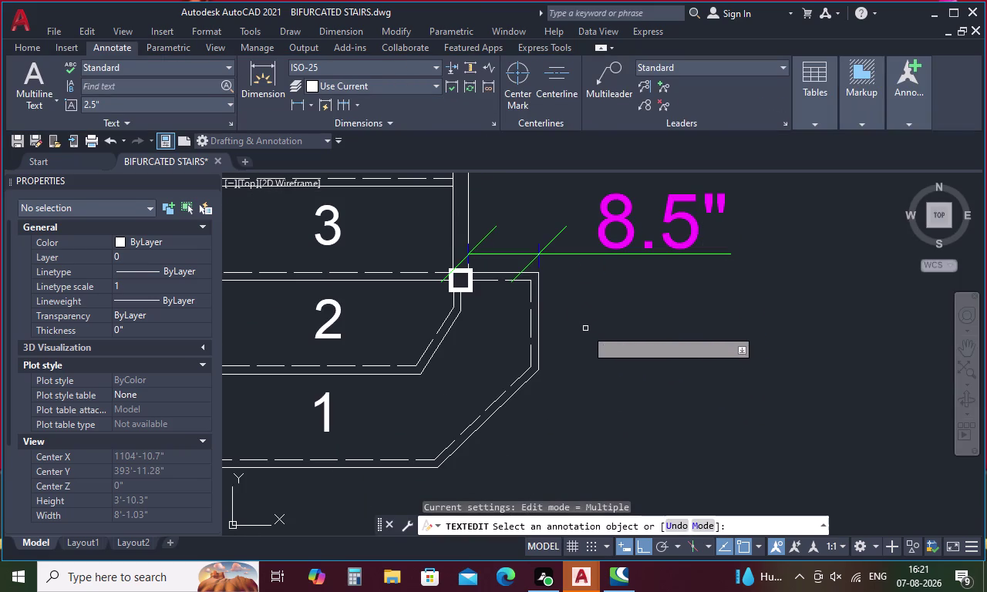
key(space)
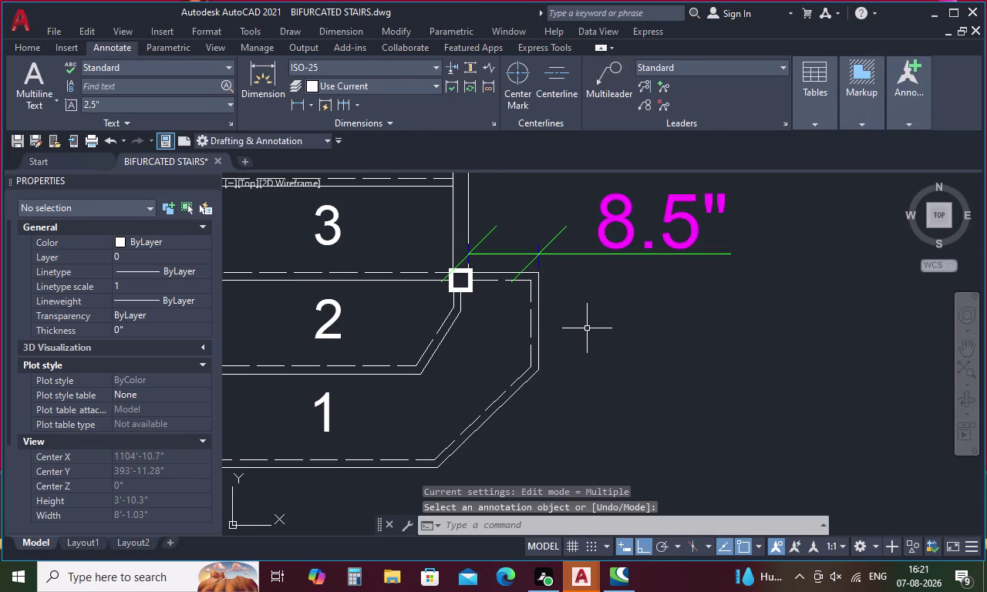
key(space)
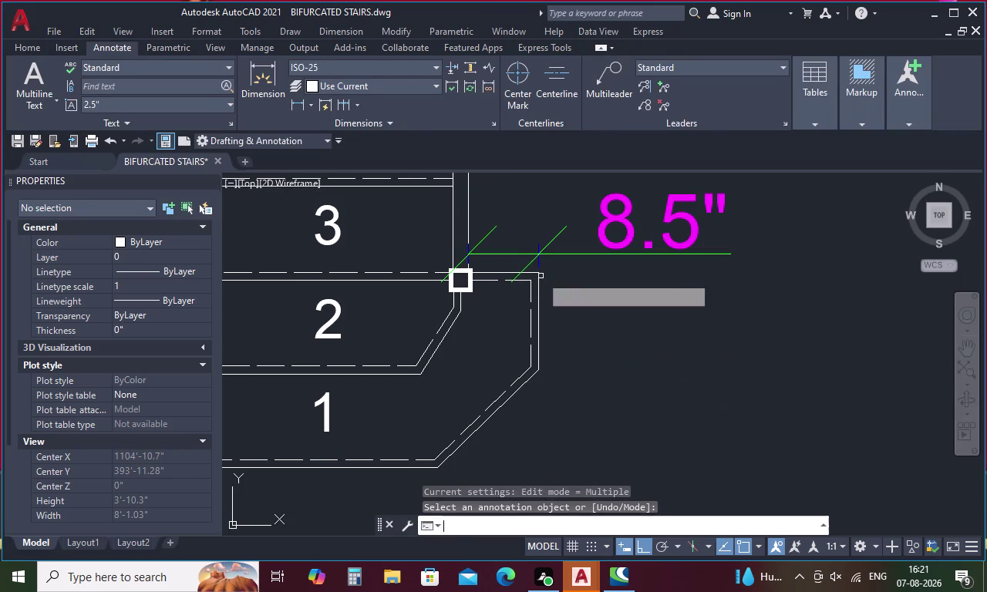
key(Escape)
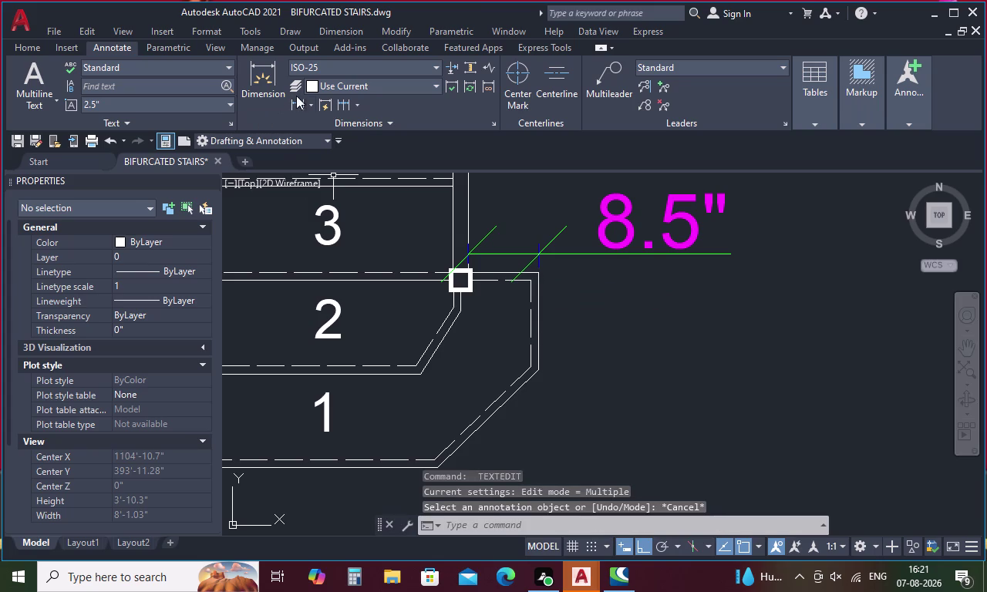
Place a vertical 1'-0.5" dimension along the landing's outer edge beside treads 1 and 2.
click(296, 99)
click(537, 274)
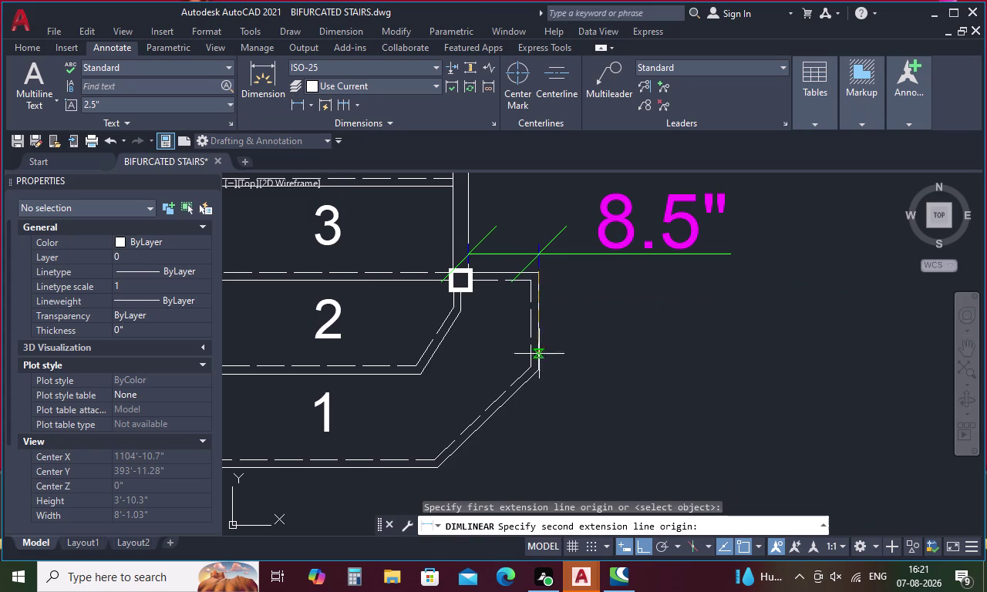
click(537, 371)
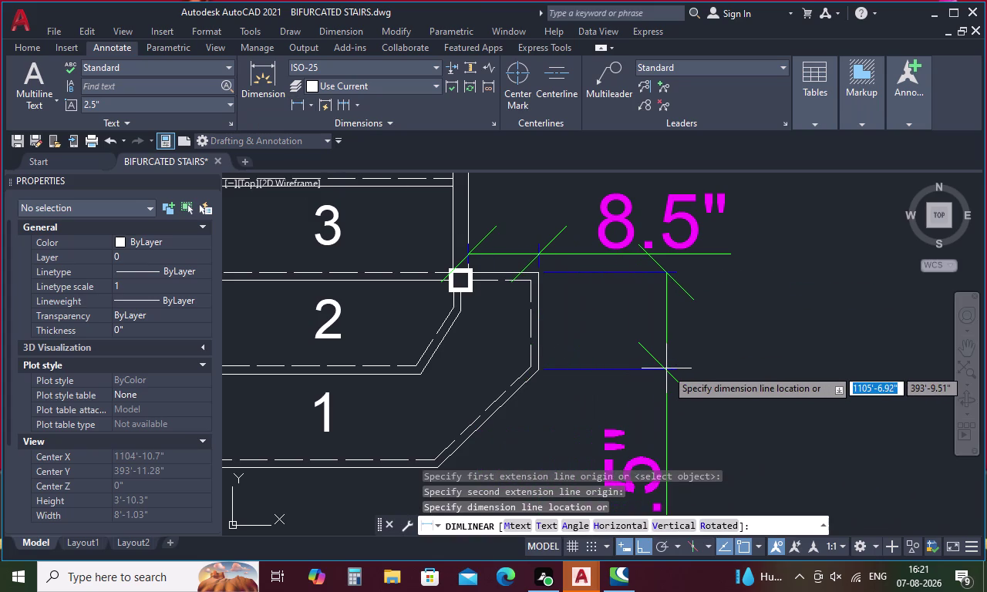
middle_drag(666, 369, 657, 246)
scroll(down, 3)
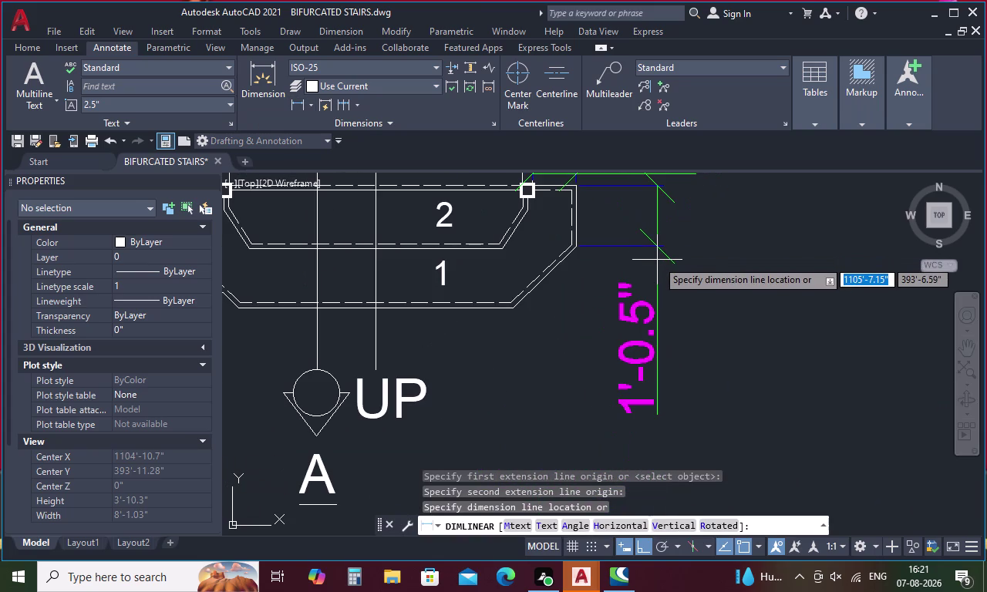
click(655, 263)
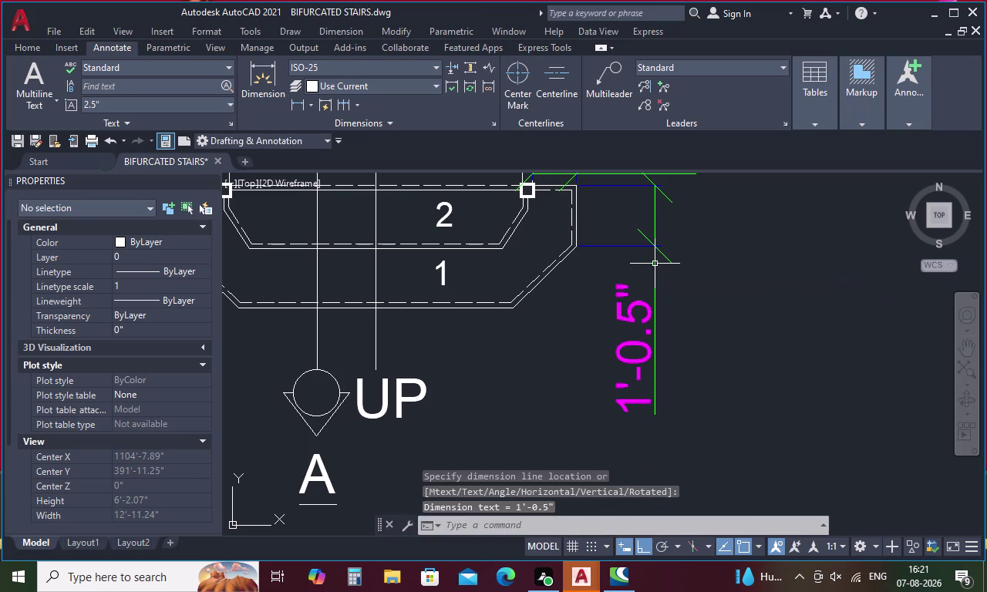
key(space)
key(space)
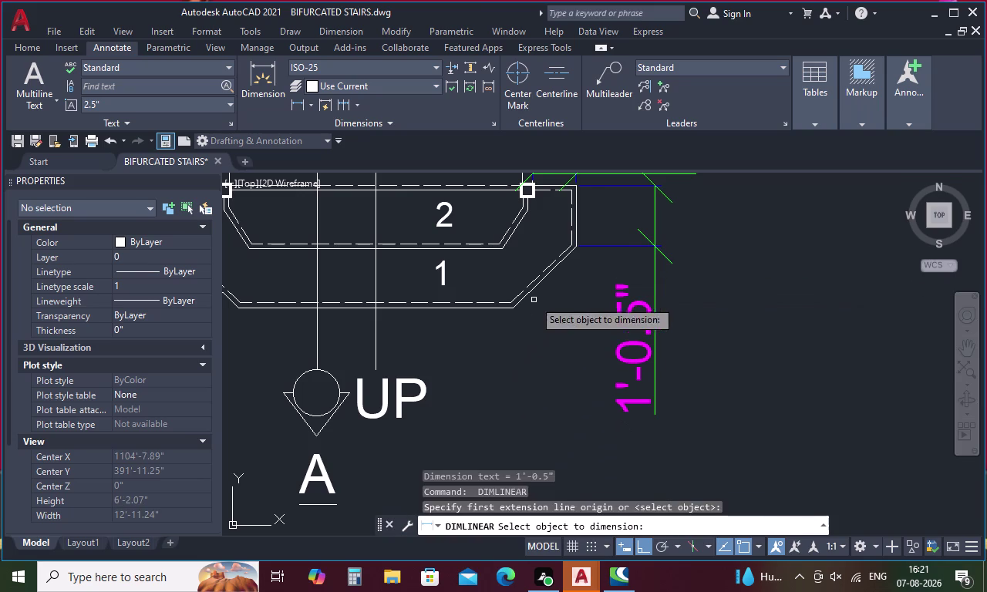
key(space)
key(space)
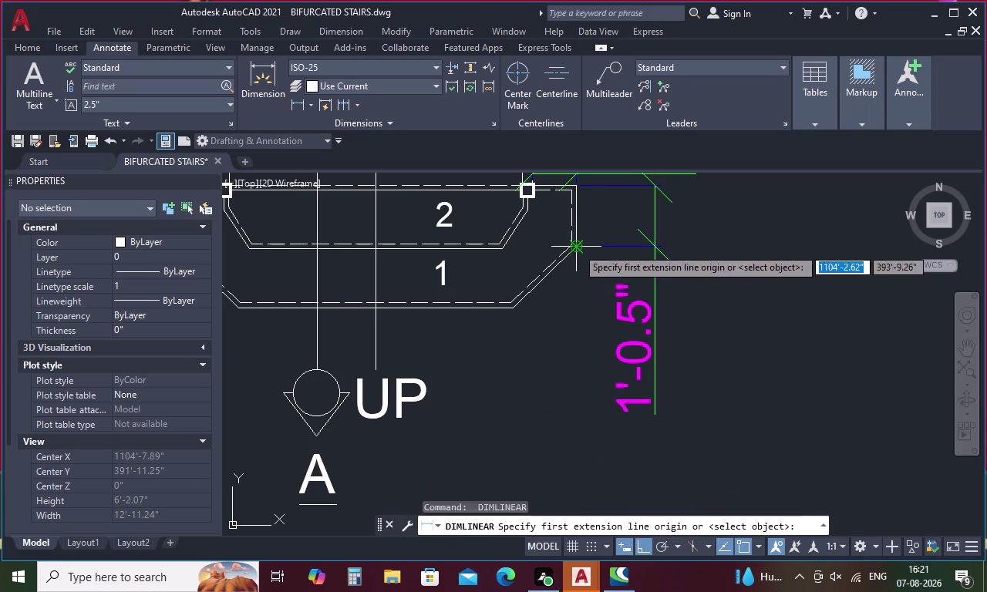
click(577, 248)
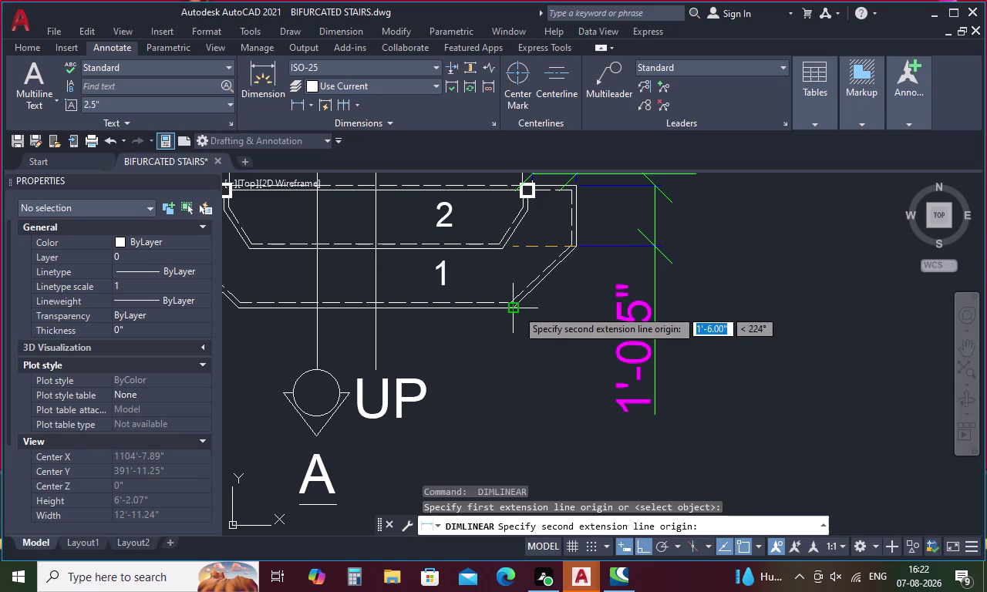
scroll(up, 3)
click(509, 309)
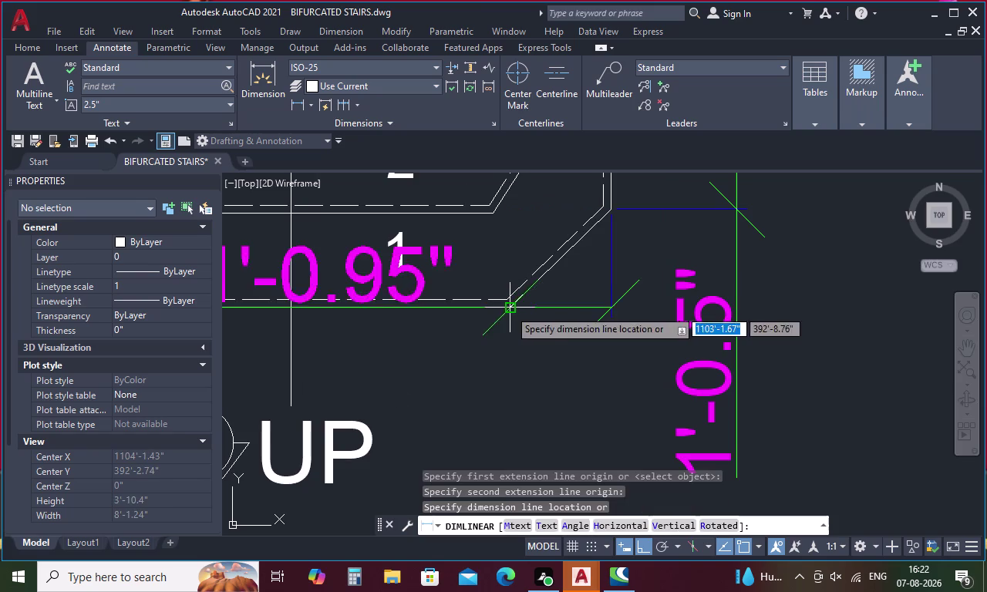
middle_drag(529, 388, 624, 345)
middle_drag(605, 438, 611, 297)
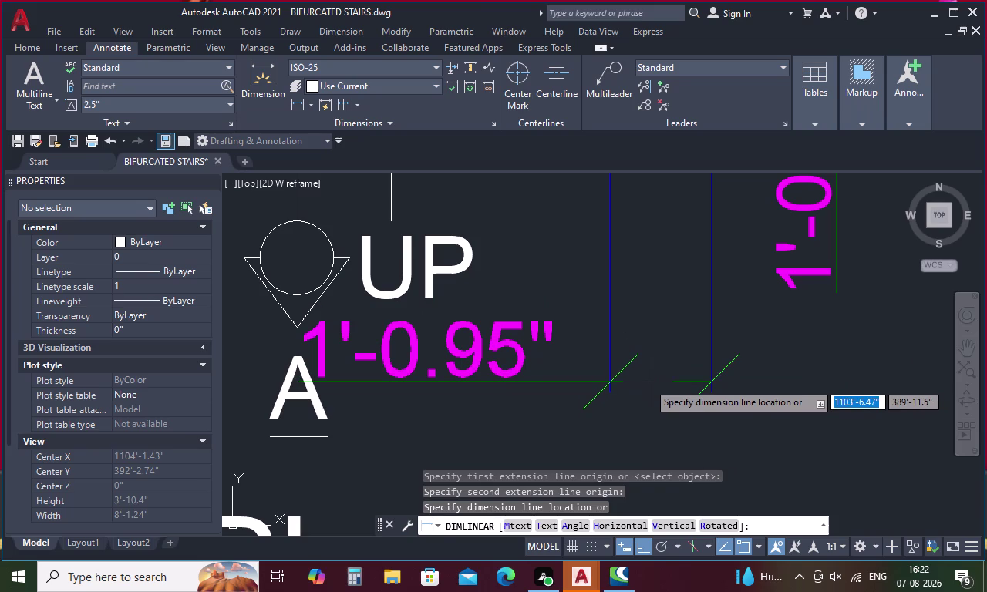
click(648, 383)
double_click(521, 355)
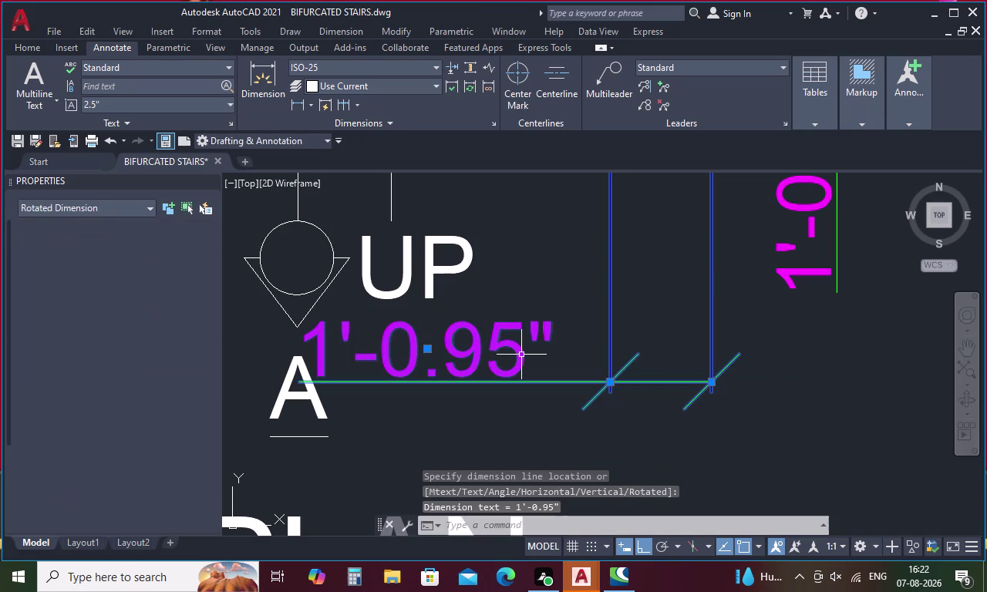
right_click(515, 354)
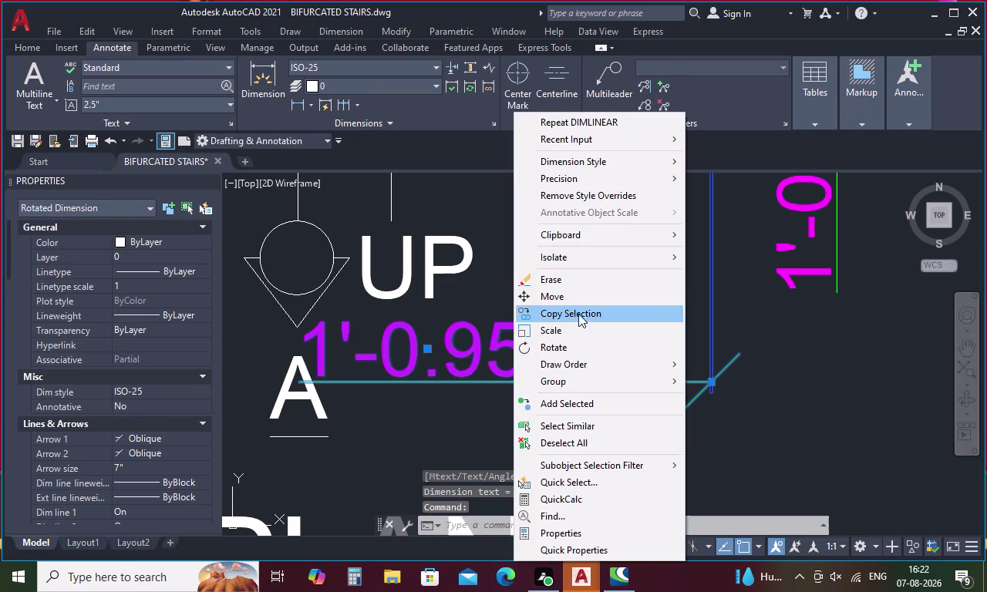
click(573, 297)
click(438, 348)
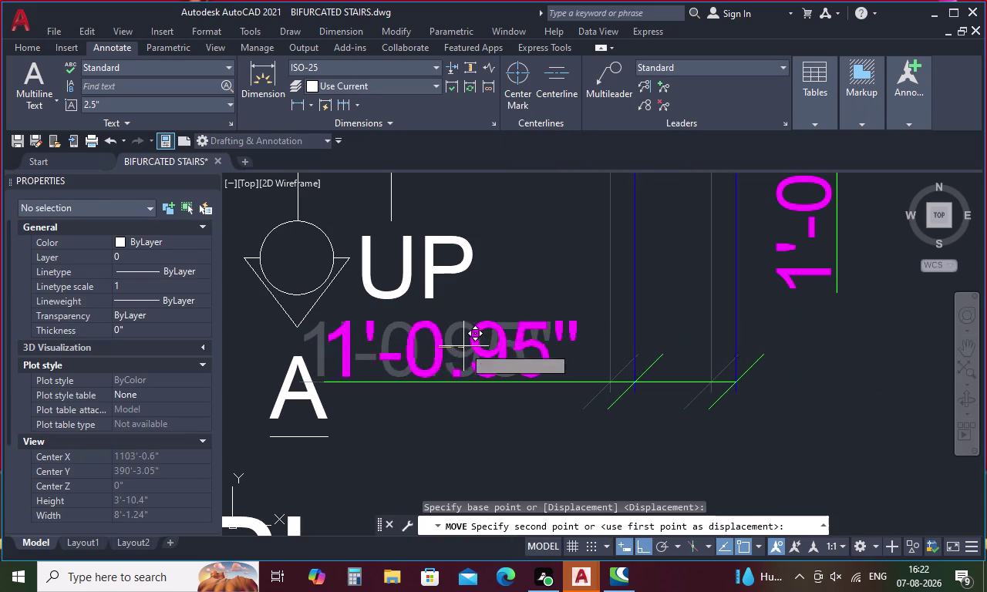
click(489, 343)
scroll(down, 3)
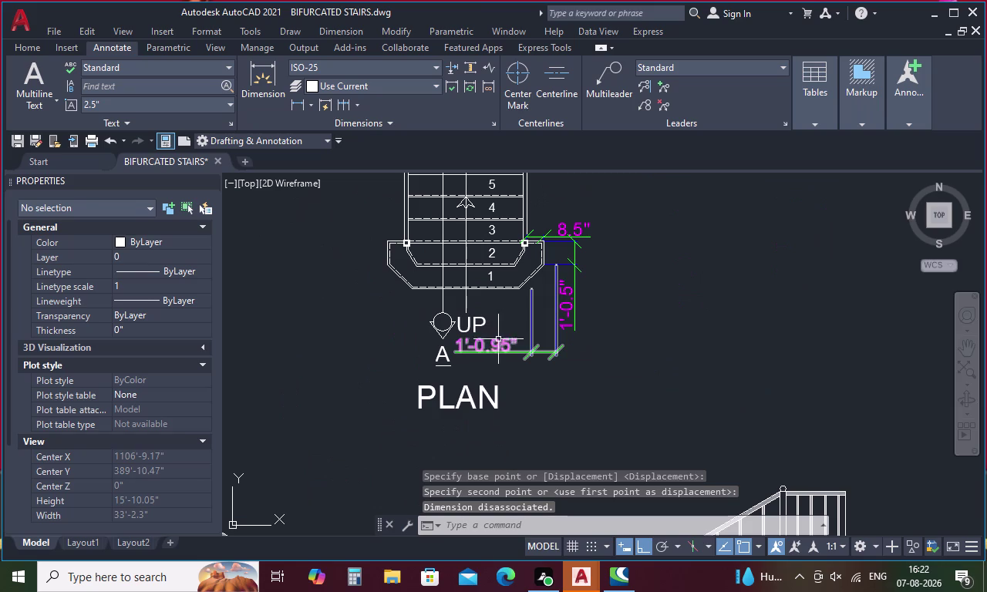
key(ctrl+z)
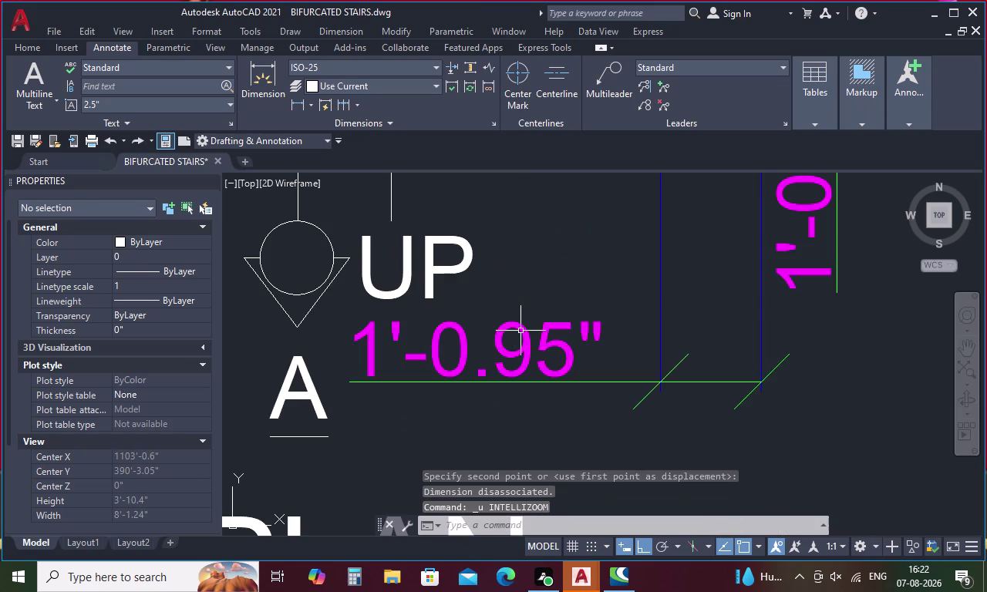
key(ctrl+z)
key(ctrl+z)
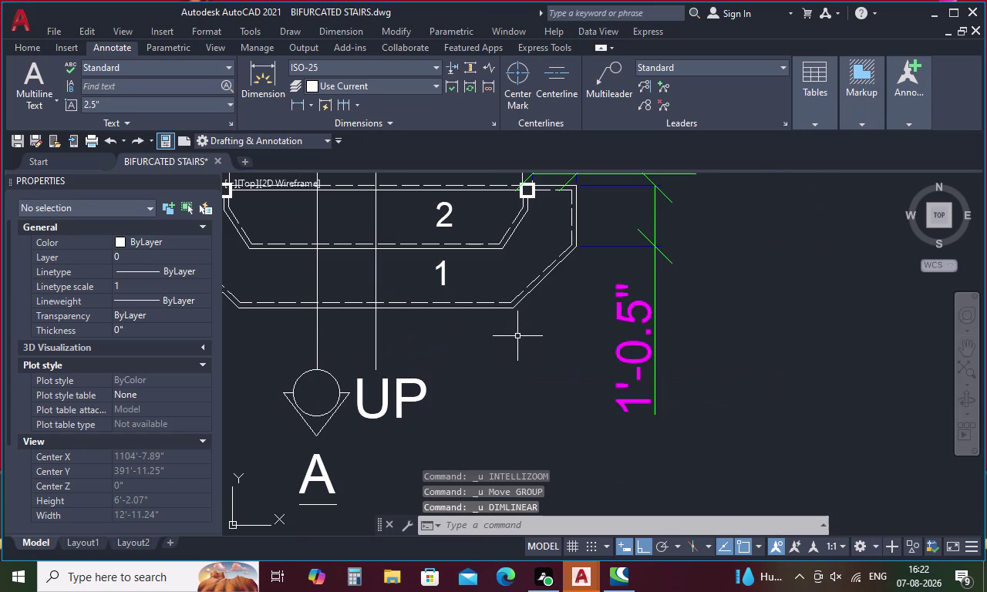
scroll(down, 3)
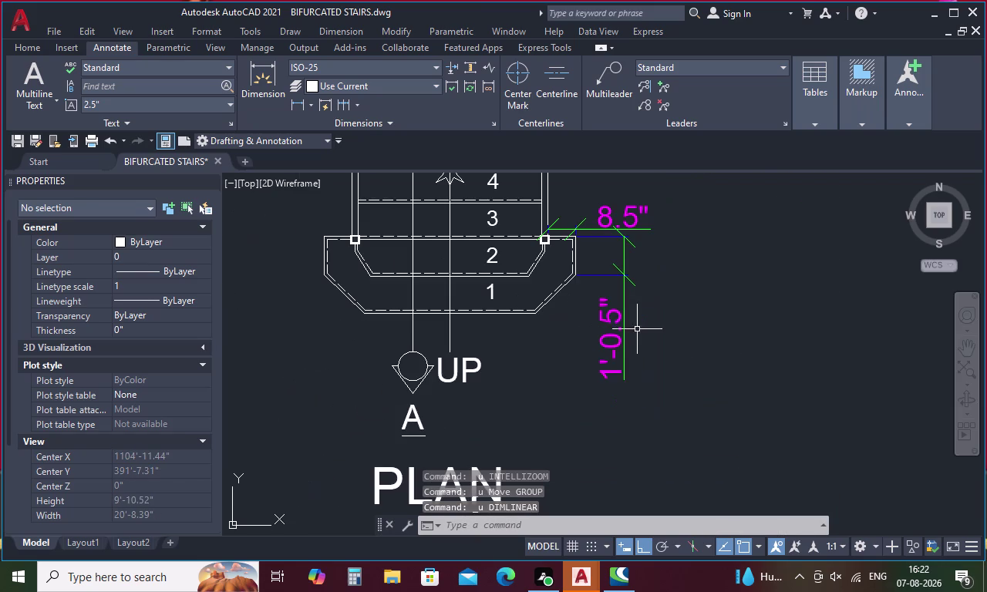
Delete the 1'-0.5" dimension and redraw it to the right of the landing.
click(603, 273)
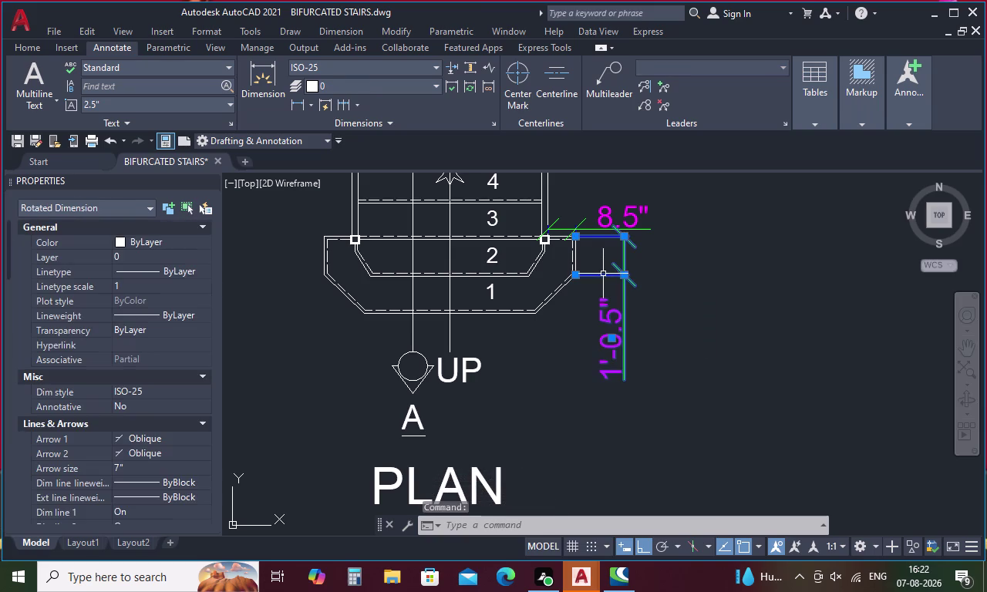
key(Delete)
click(321, 103)
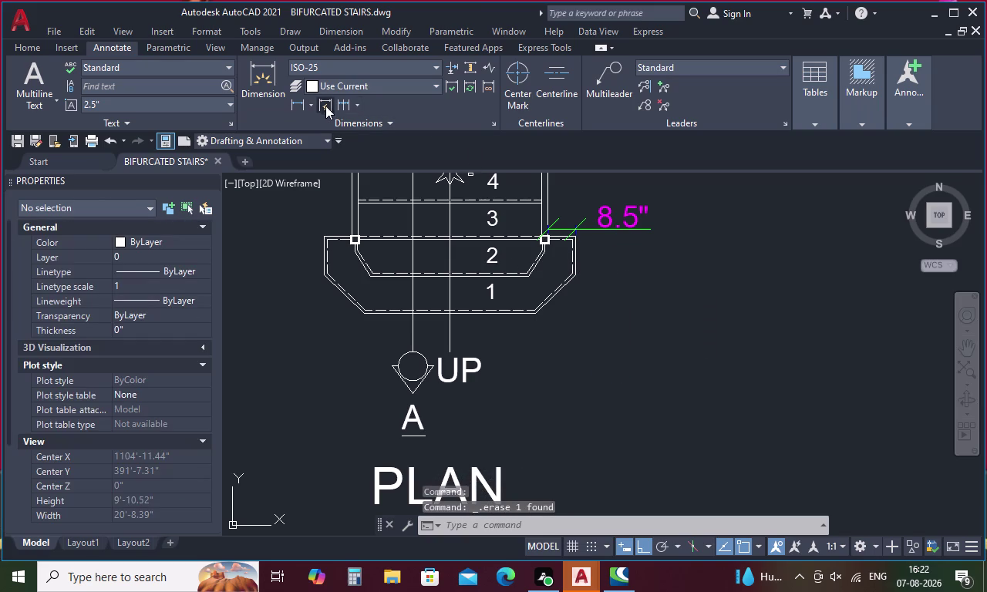
key(Escape)
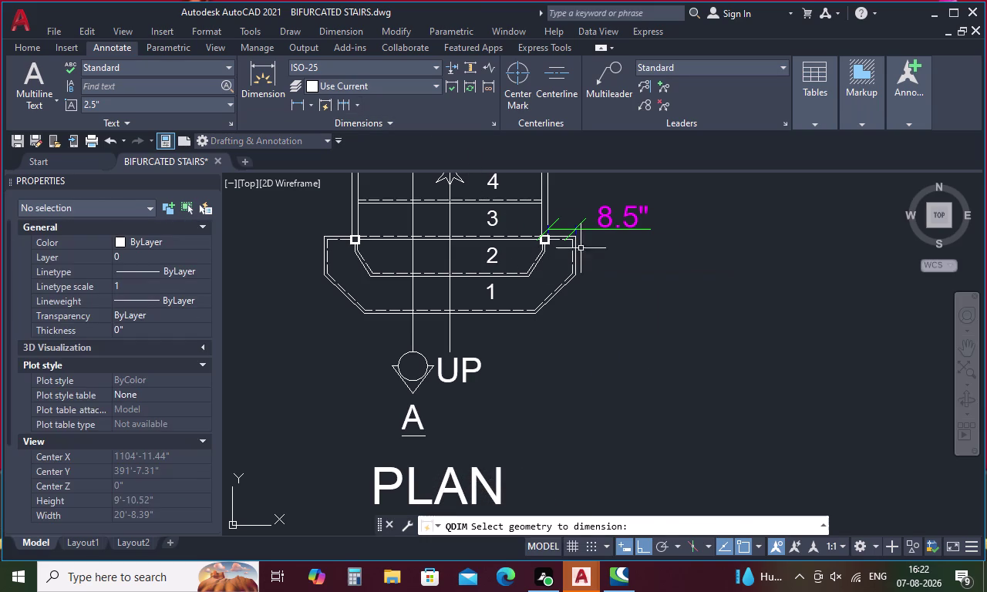
click(302, 108)
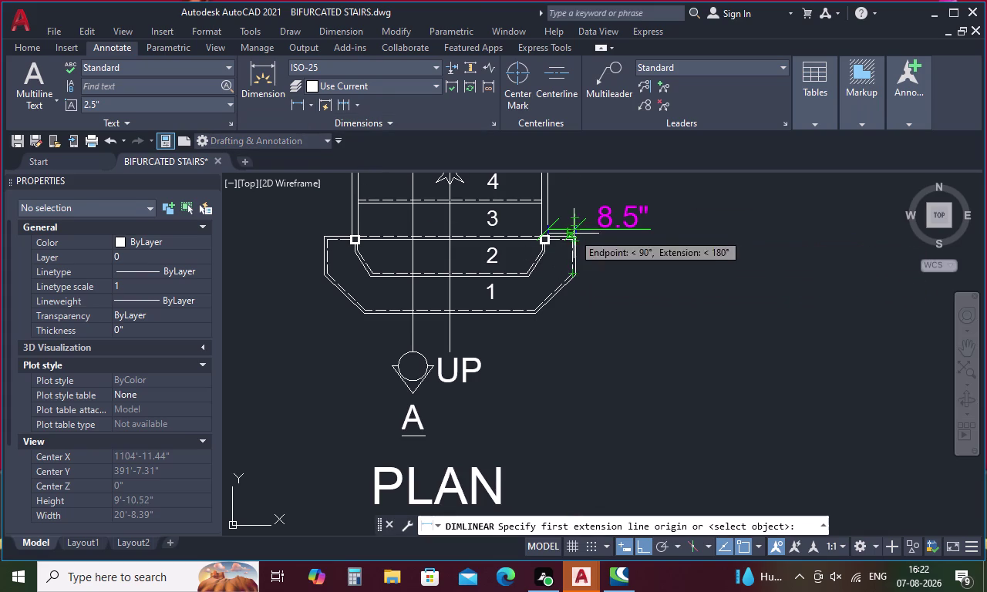
scroll(up, 3)
click(554, 221)
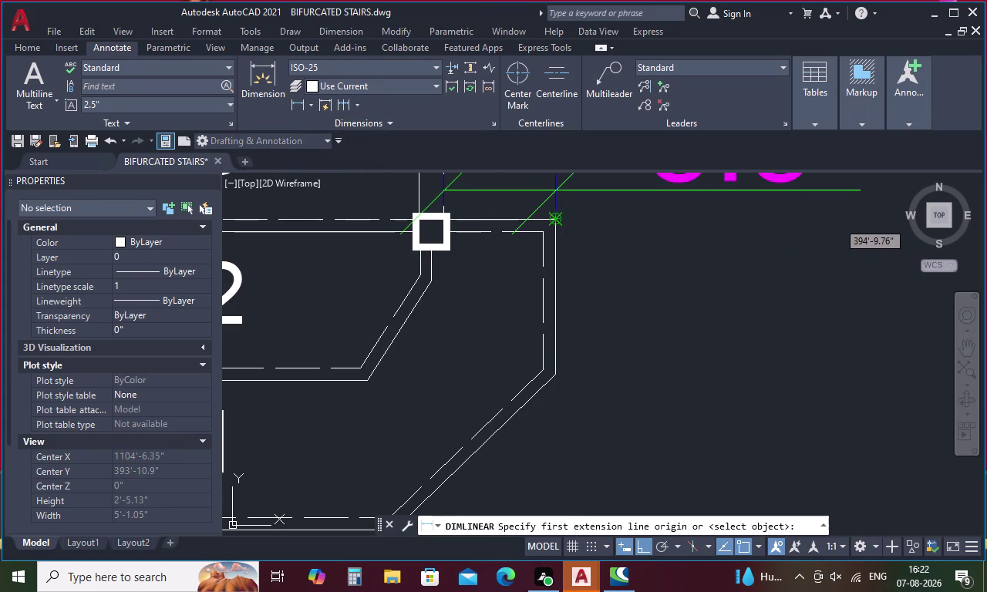
click(555, 377)
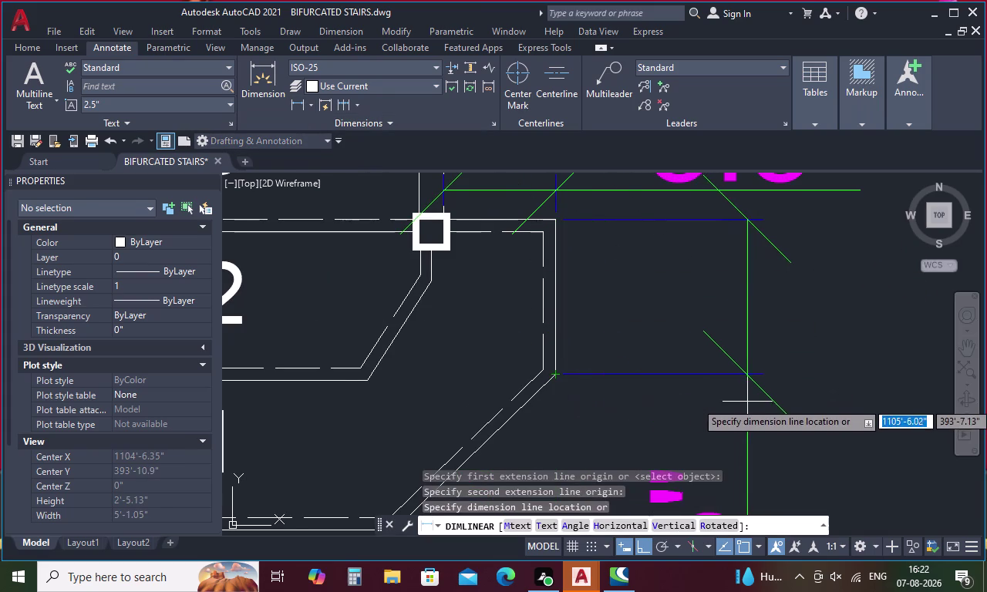
scroll(down, 3)
middle_drag(747, 400, 596, 354)
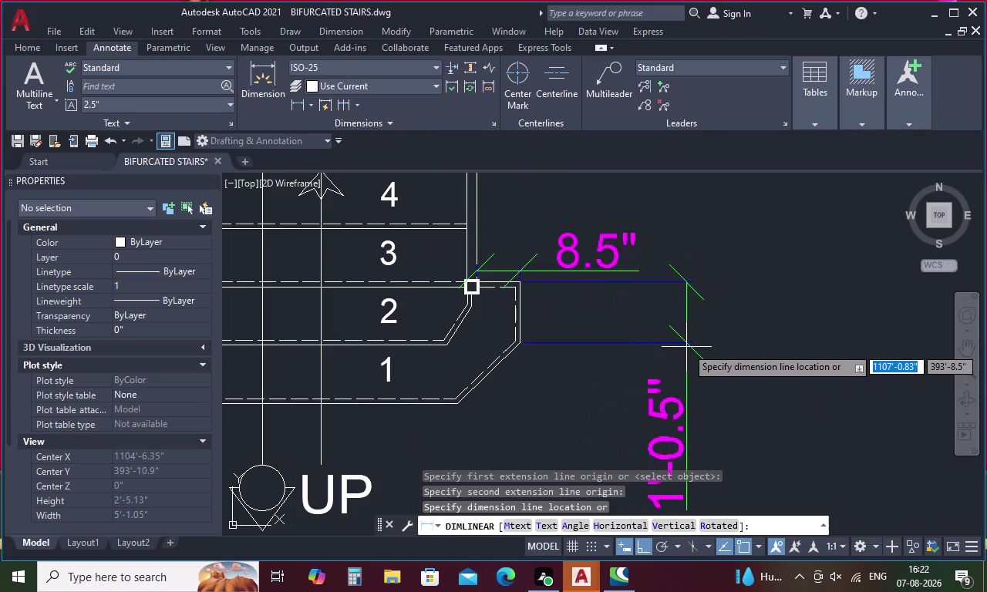
click(693, 347)
Add a horizontal 1'-0.95" dimension from the lower chamfer corner to the landing's lower right corner.
key(space)
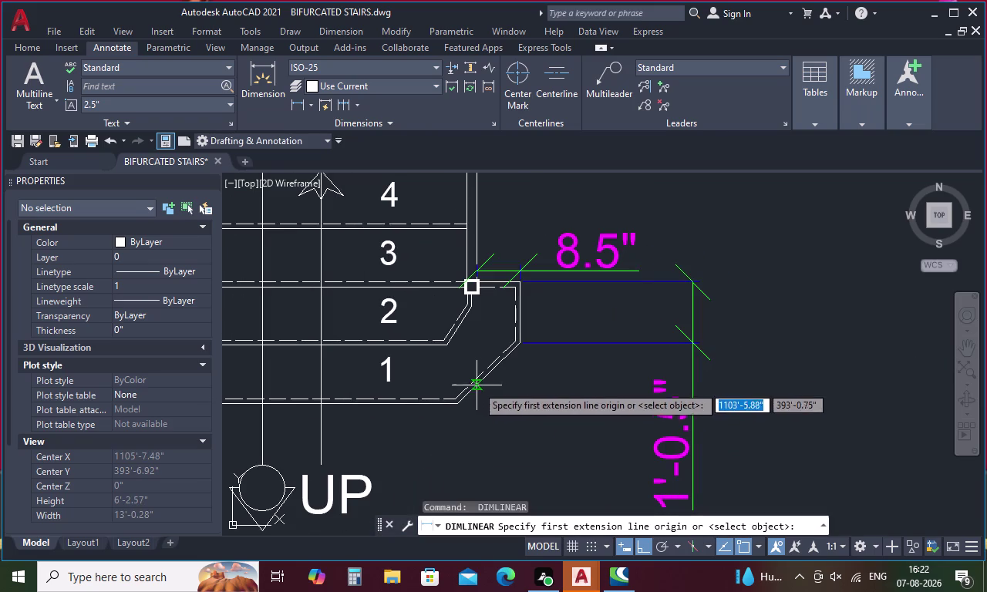
click(460, 409)
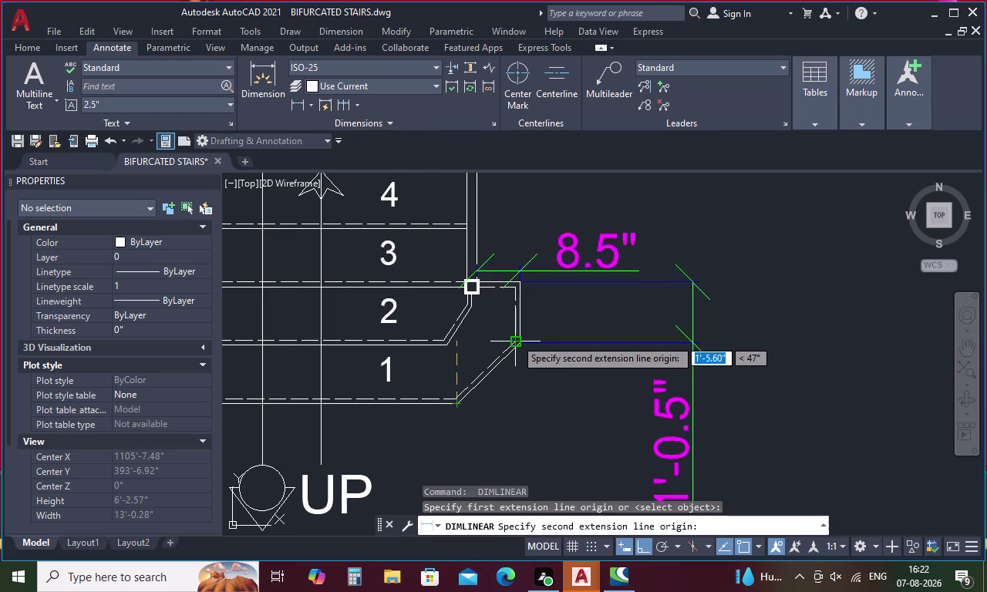
click(520, 343)
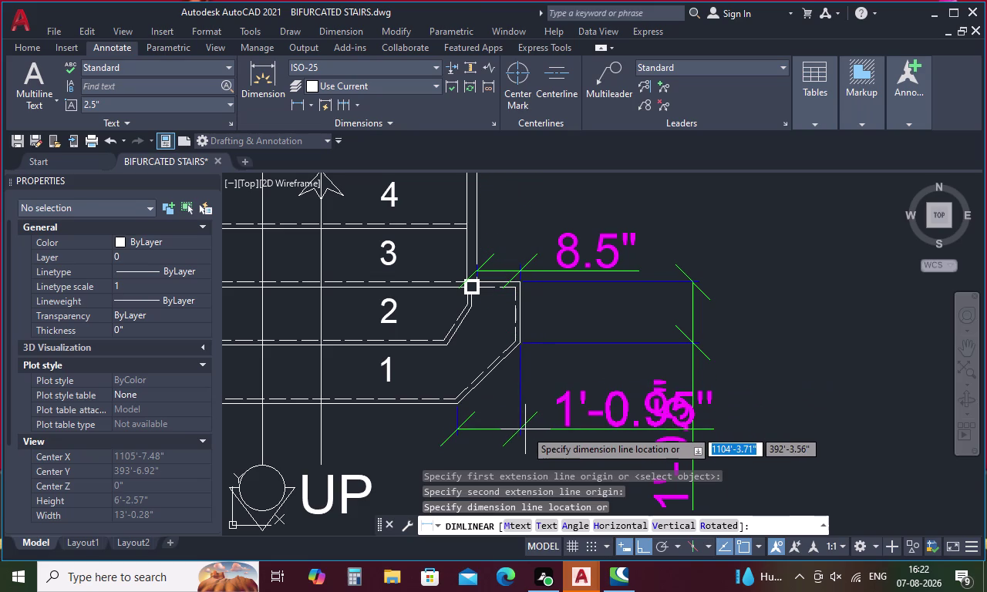
middle_drag(531, 447, 529, 327)
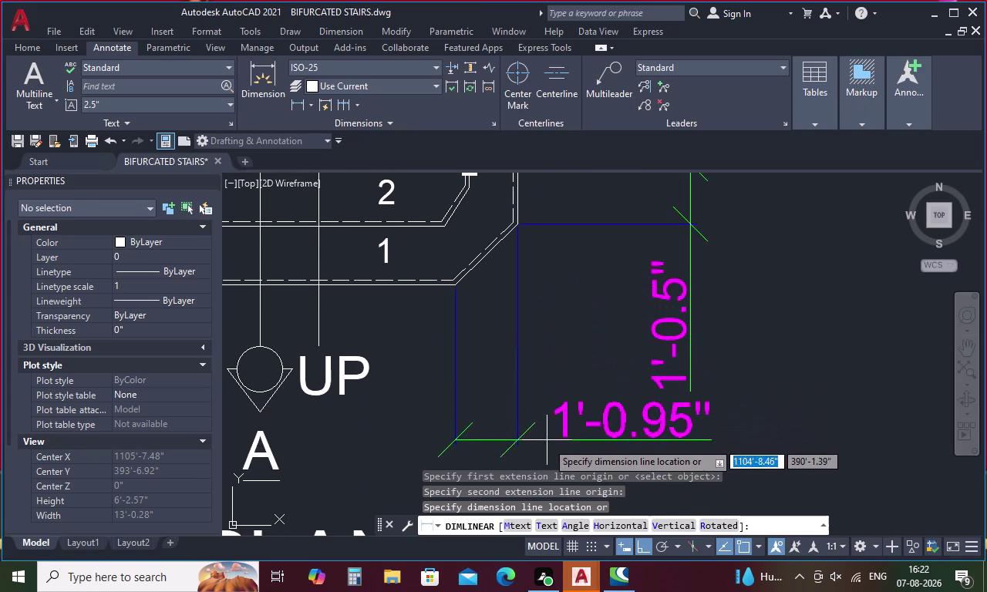
click(550, 451)
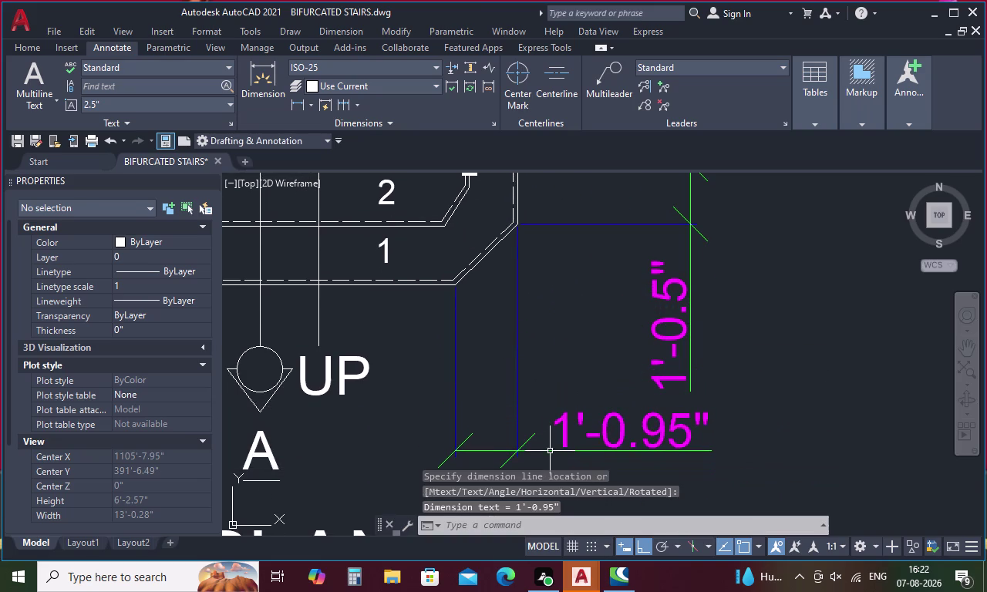
double_click(657, 441)
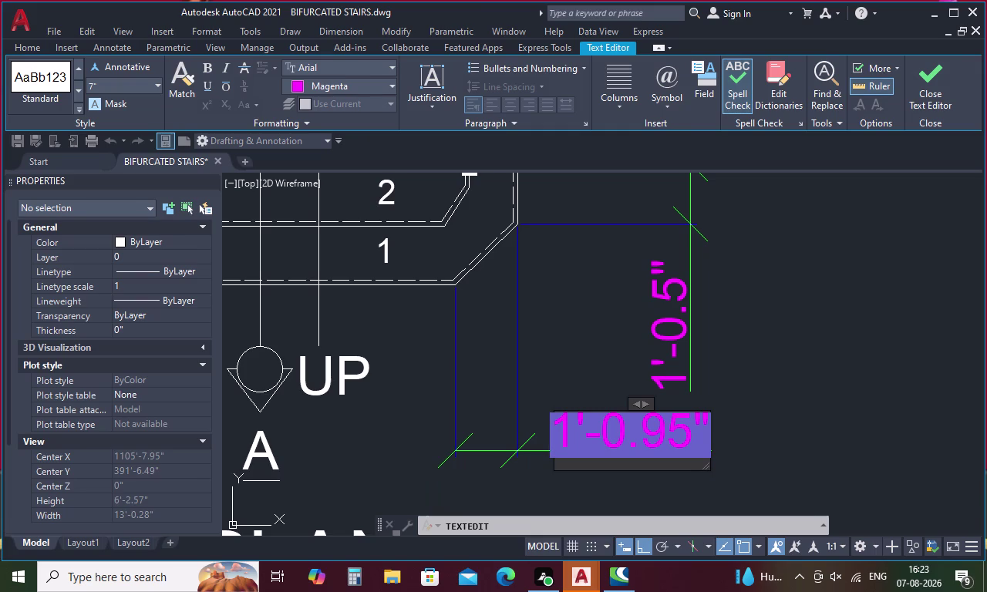
Change the landing's lower horizontal dimension text to read 9.5".
click(690, 432)
key(BackSpace)
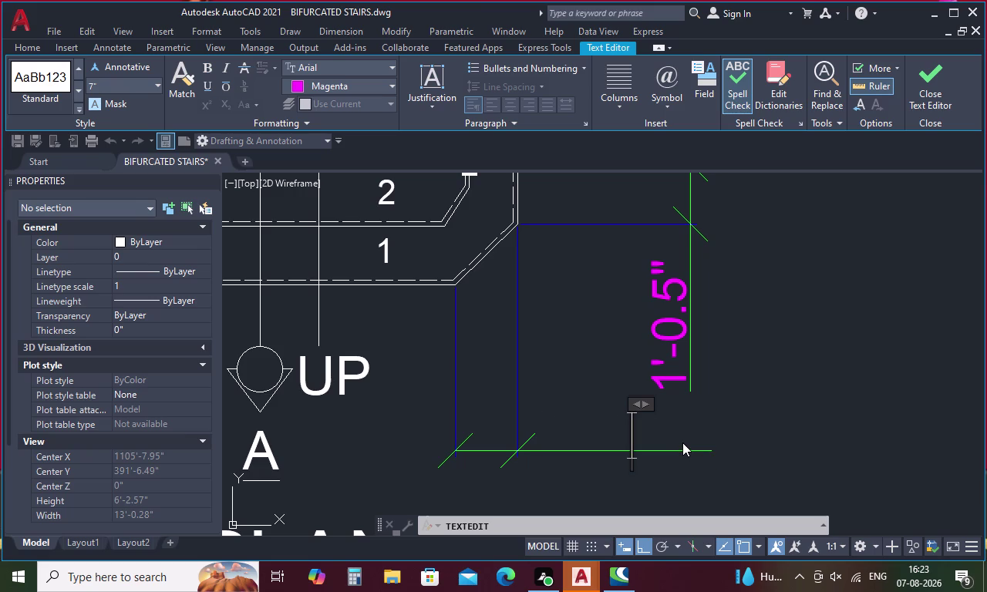
key(9)
text(.)
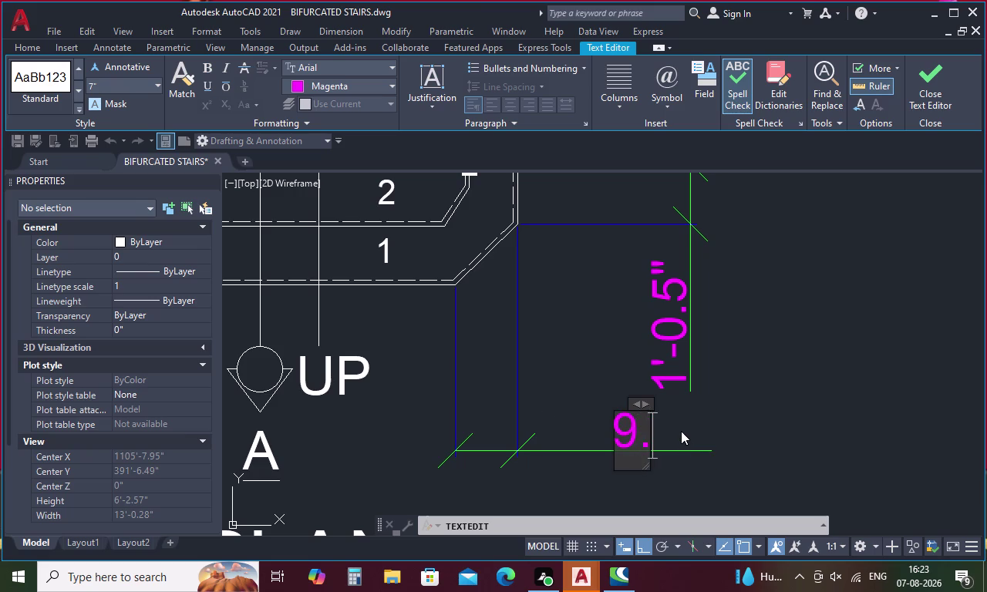
text(5)
key(shift+quotedbl)
key(Return)
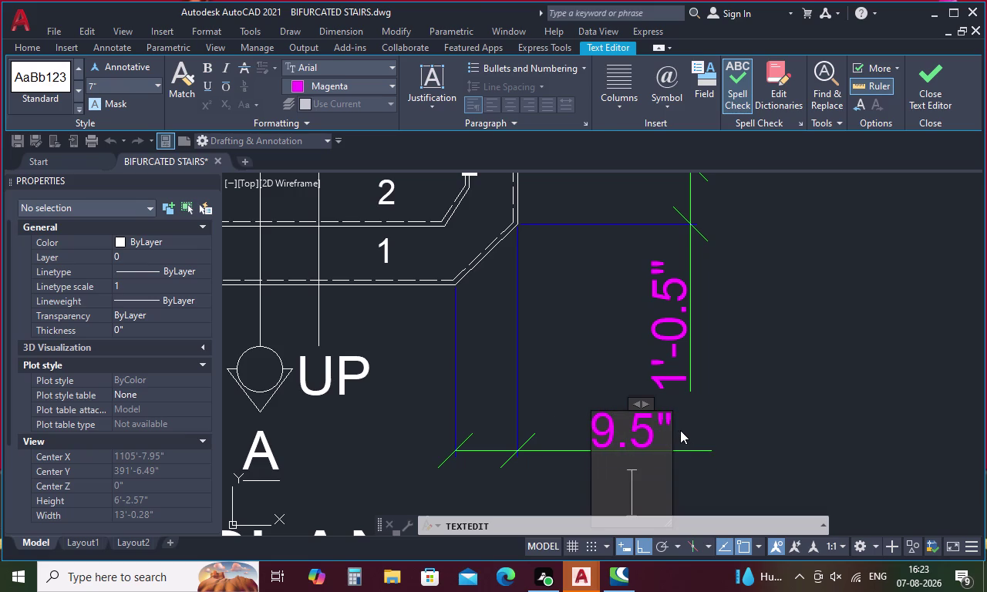
click(748, 417)
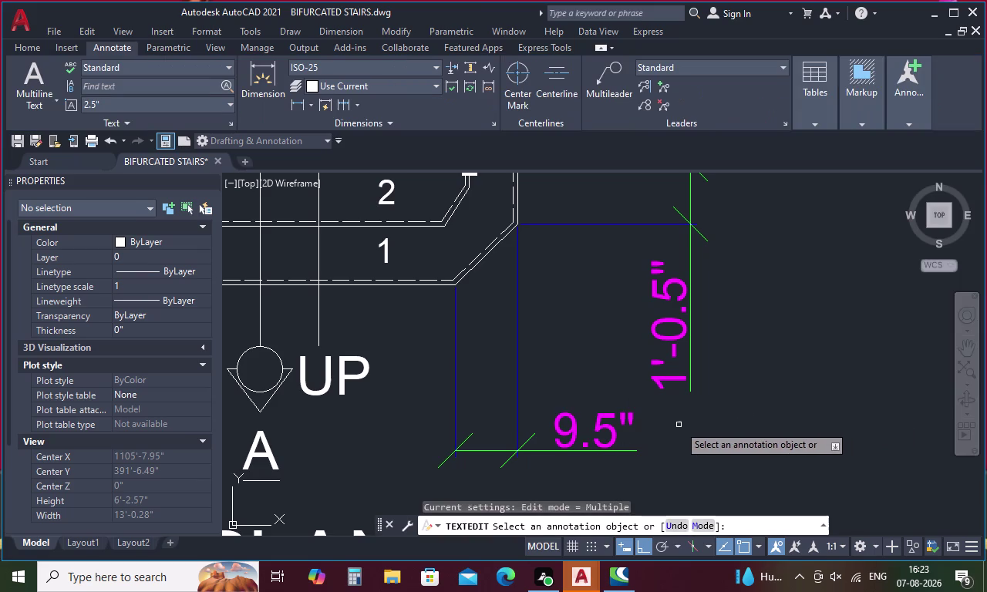
End the annotation editing prompt and zoom in on the landing corner.
scroll(down, 3)
scroll(down, 3)
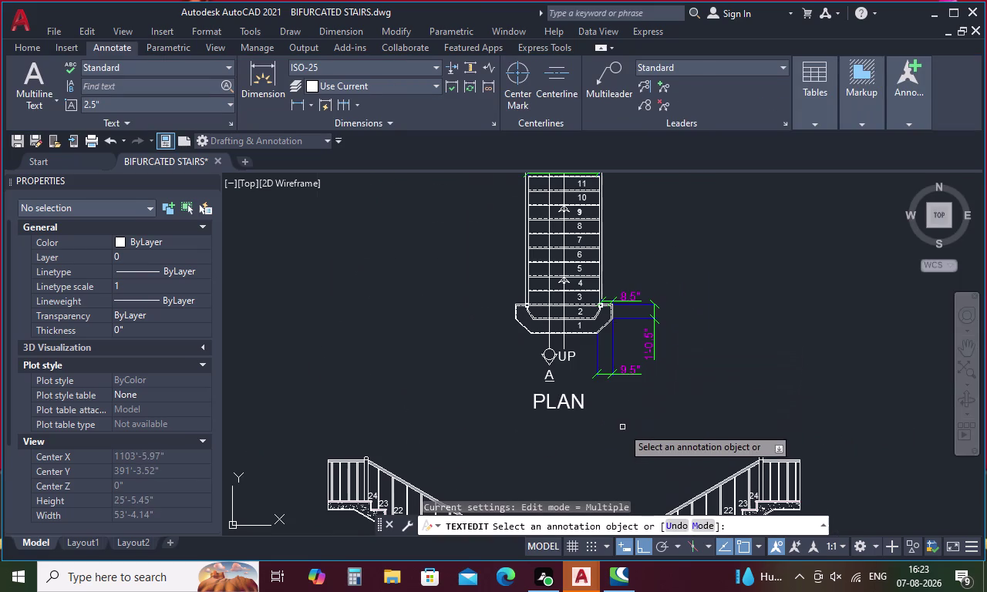
key(space)
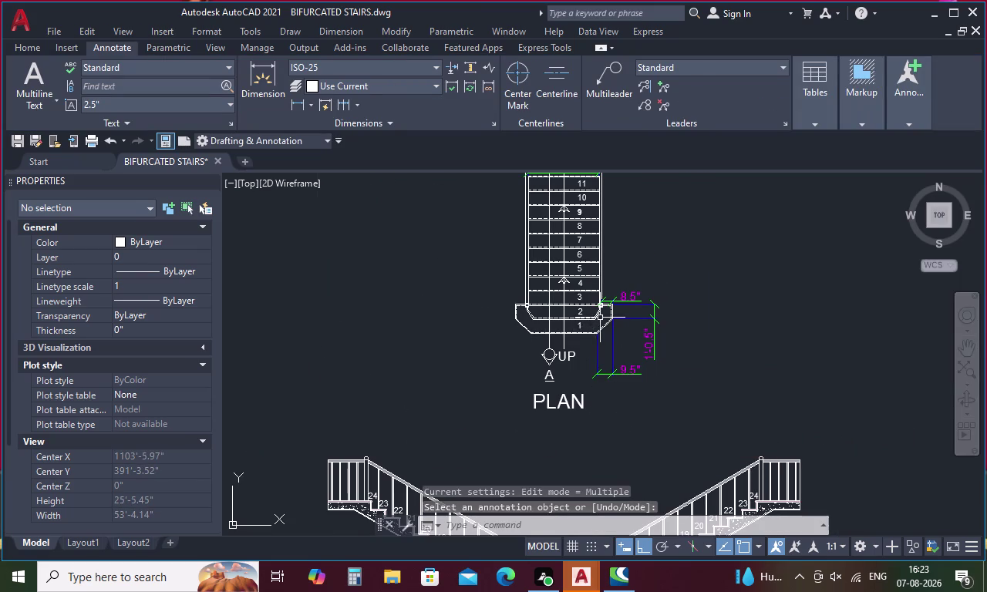
scroll(up, 3)
key(space)
key(space)
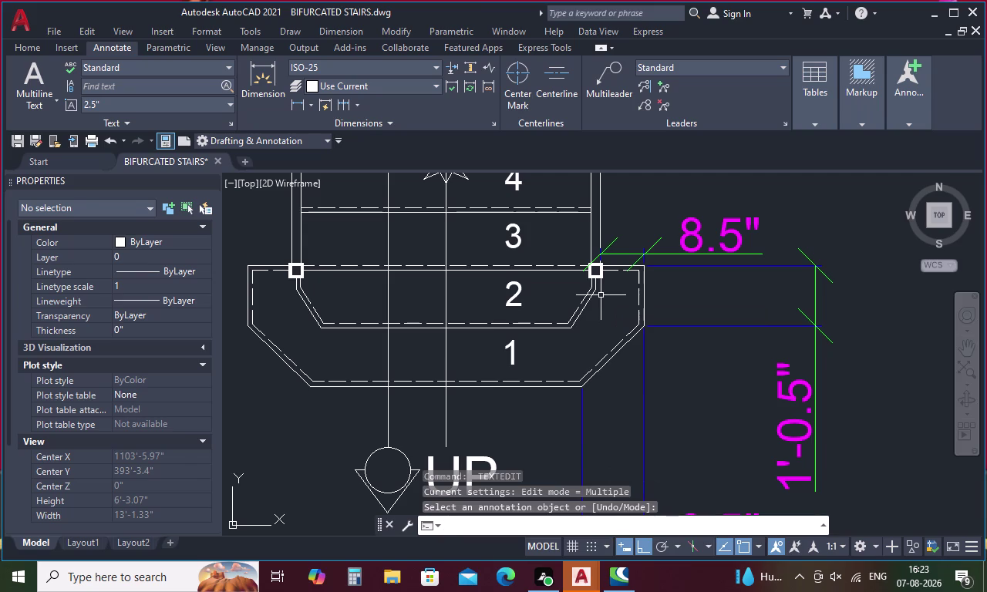
Measure the angled edge with DI (DIST): 9.51" long, 5.14" horizontal offset.
key(d)
key(i)
key(space)
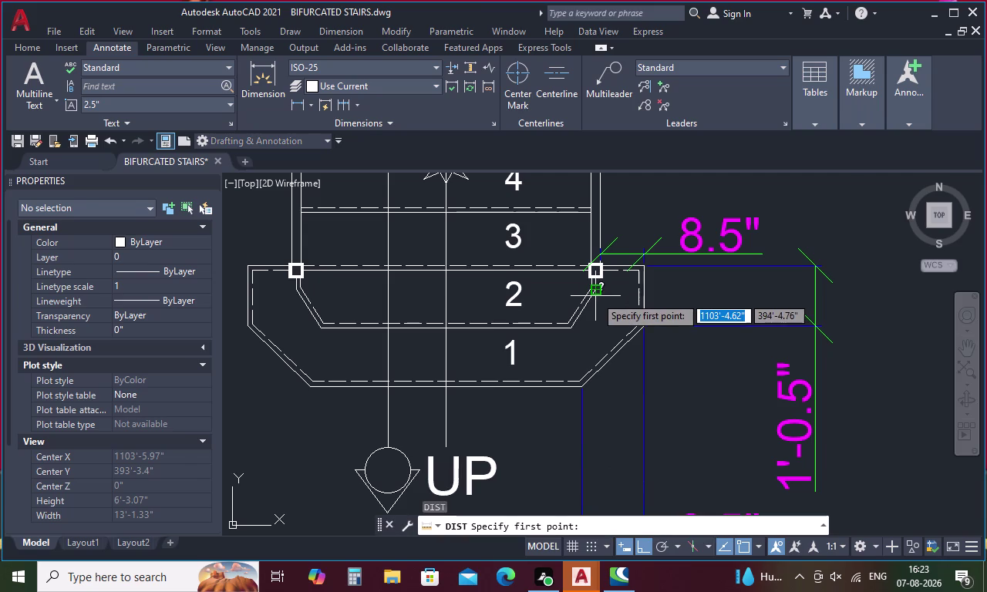
scroll(up, 3)
click(590, 283)
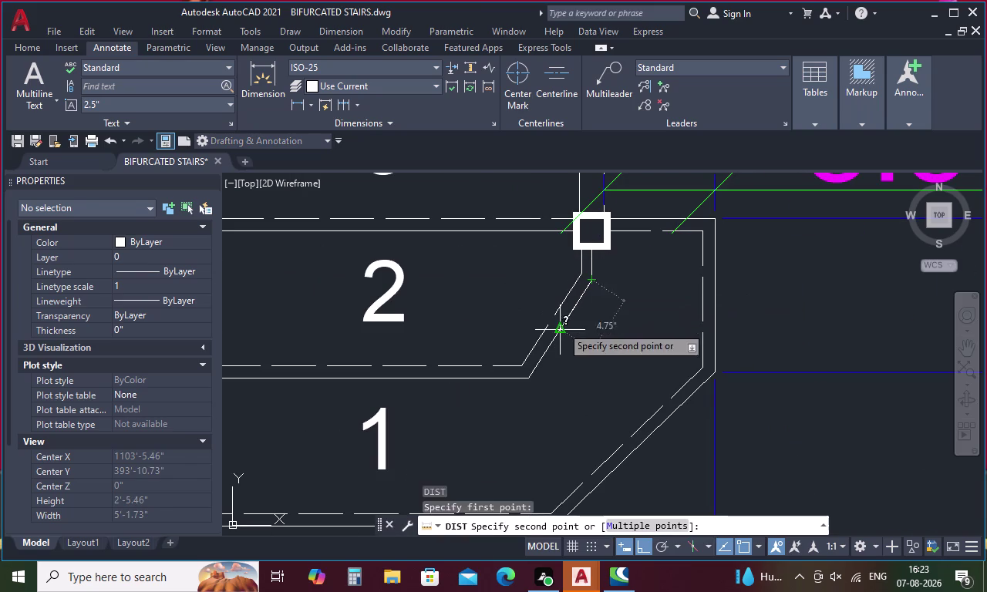
click(527, 376)
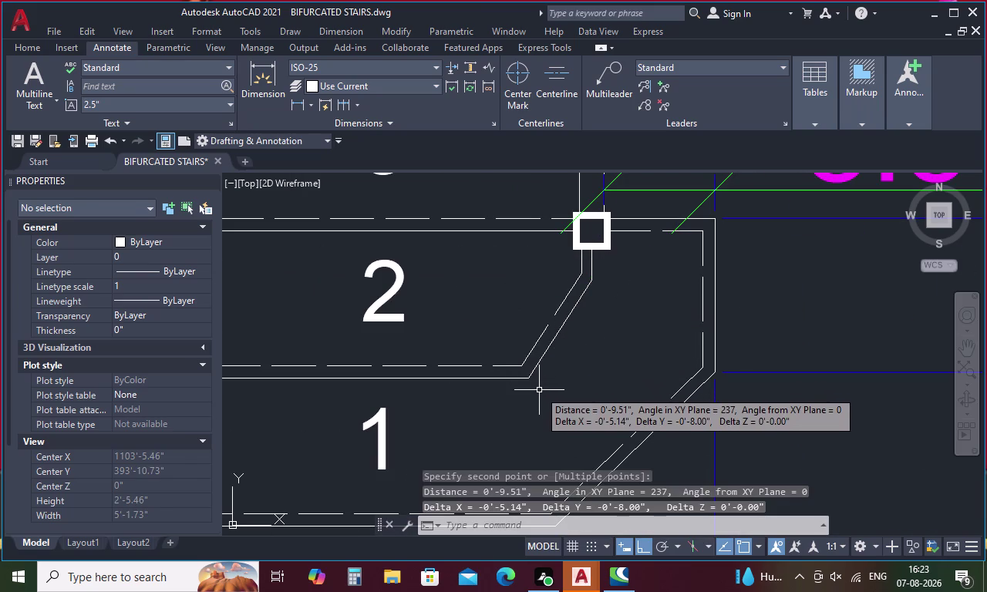
key(Escape)
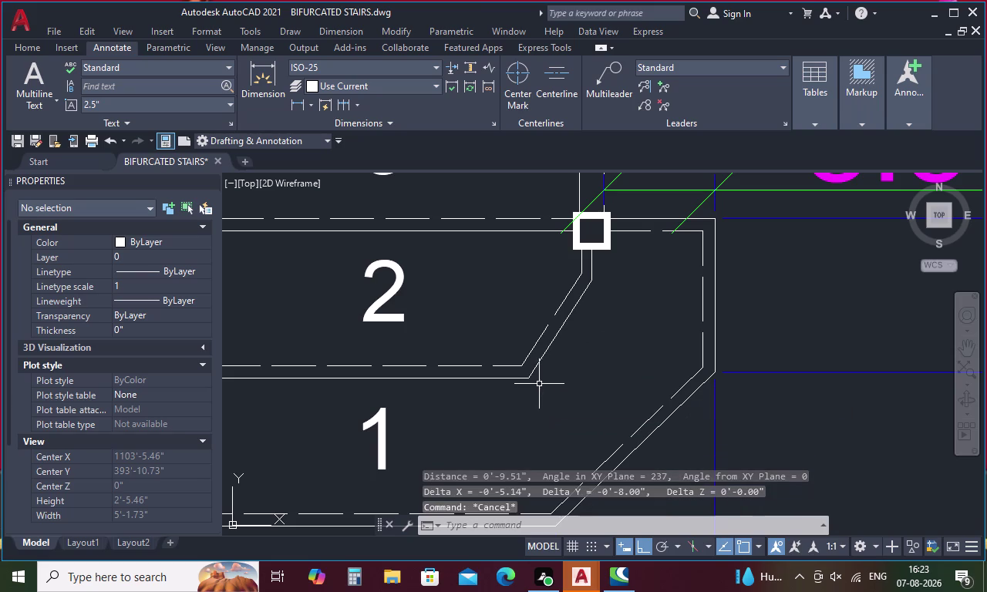
click(294, 102)
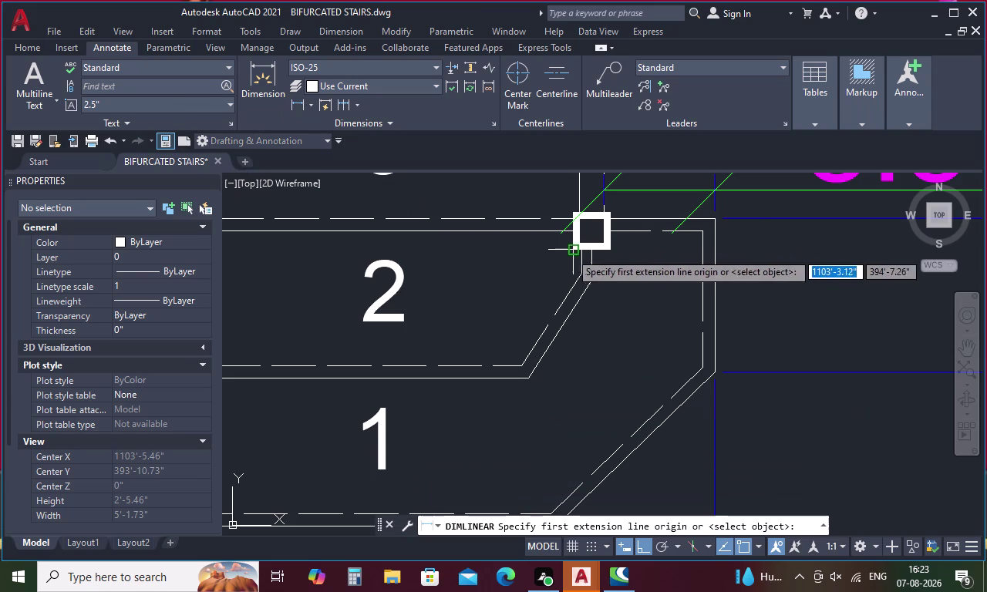
Place a trial 5.14" linear dimension of the angled edge below the landing.
click(591, 280)
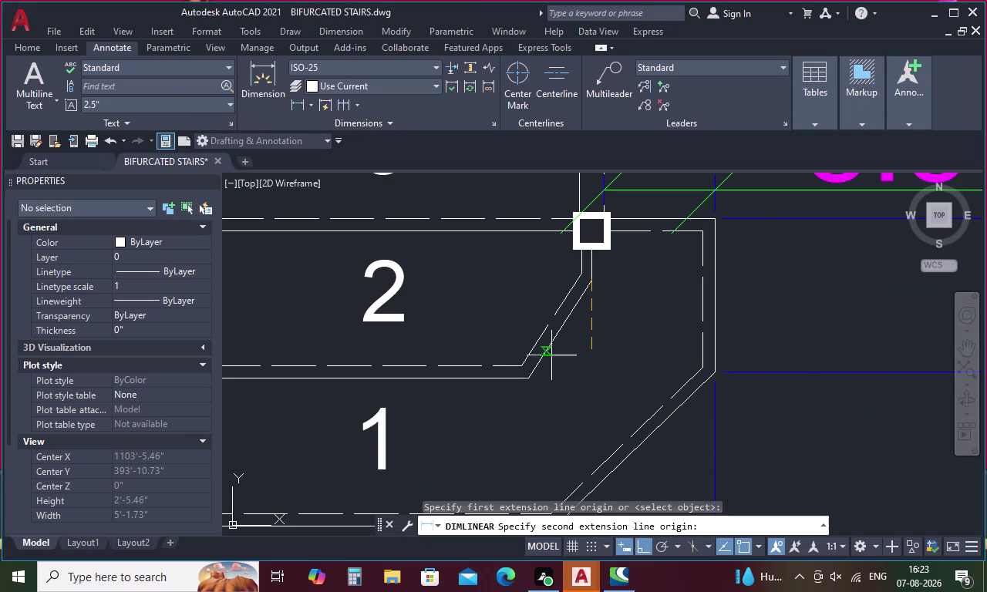
click(525, 378)
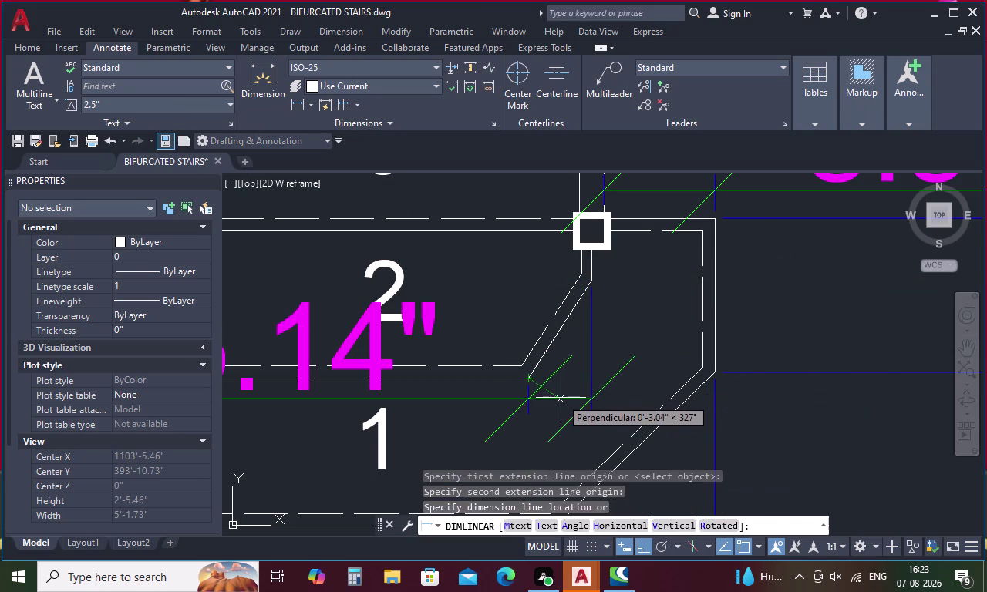
scroll(down, 3)
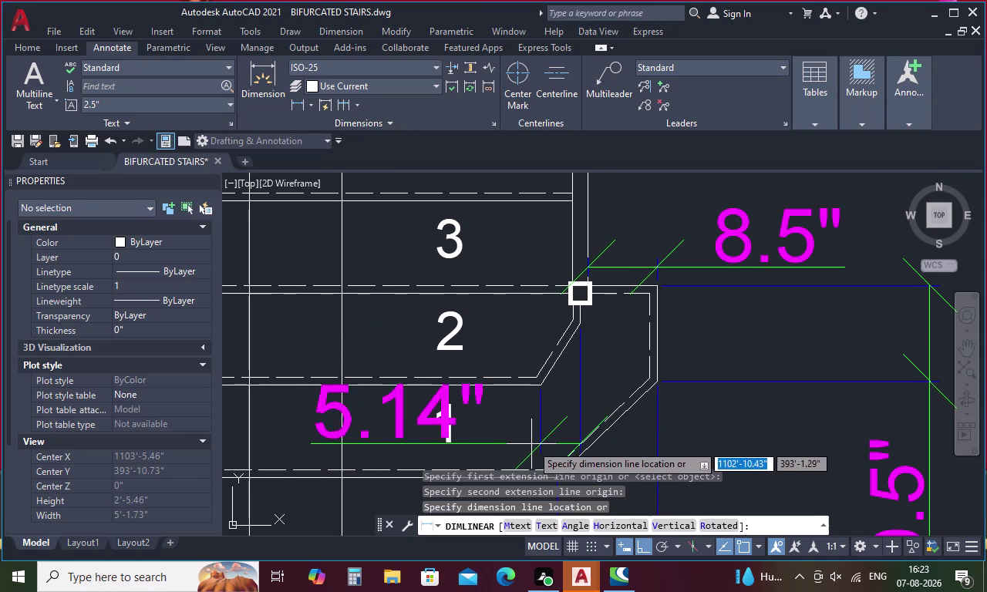
middle_drag(541, 447, 524, 272)
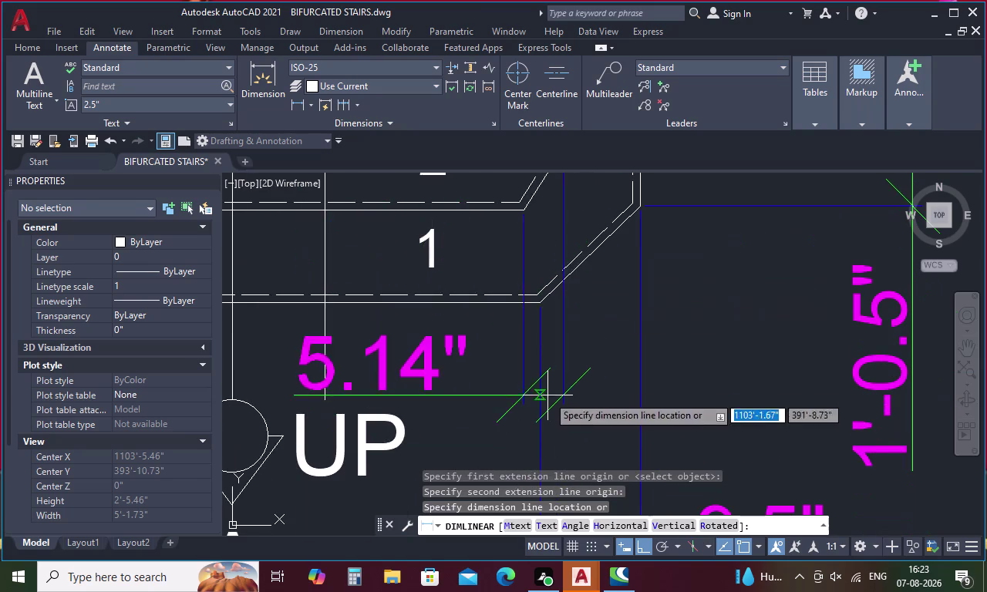
middle_drag(547, 396, 538, 242)
middle_drag(567, 452, 560, 304)
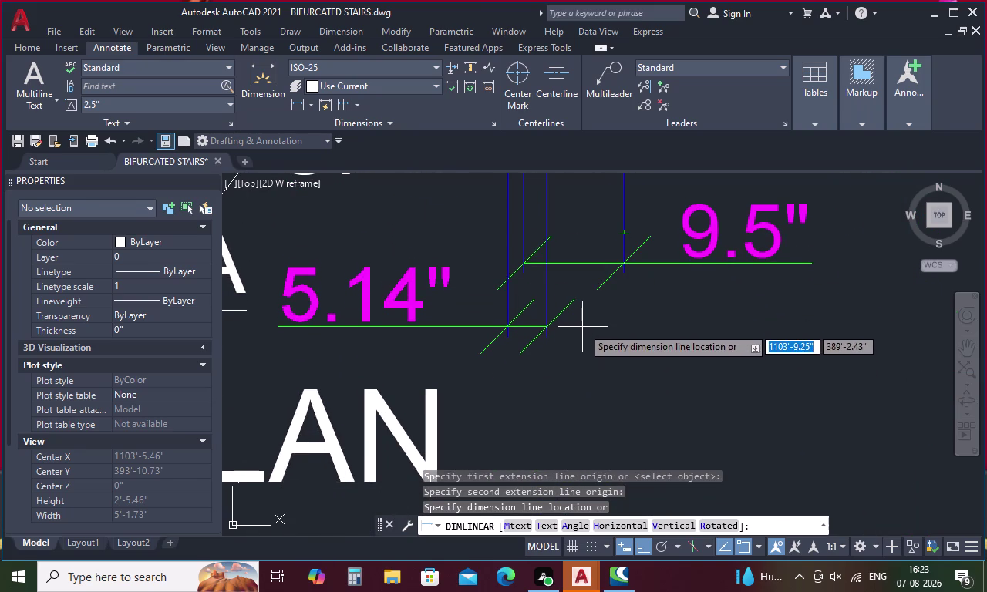
click(582, 327)
Undo the trial 5.14" dimension and pan back to the 9.5" dimension.
scroll(down, 3)
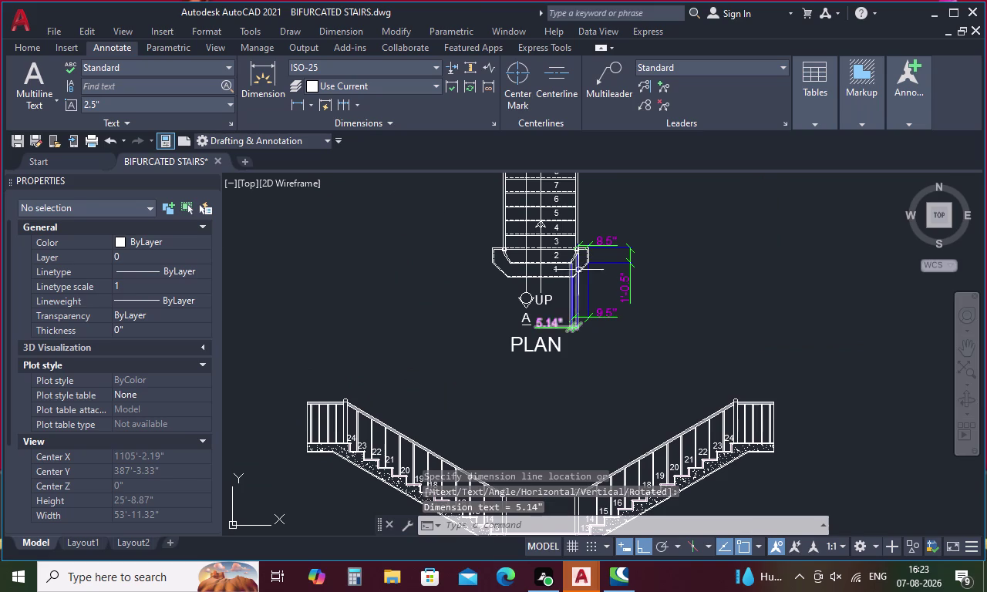
scroll(up, 3)
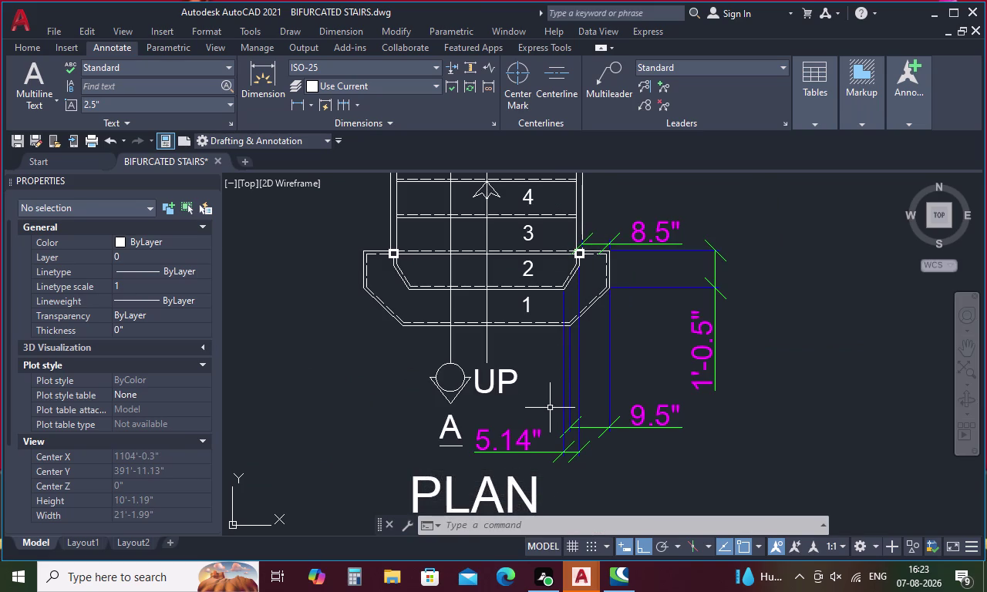
key(ctrl+z)
key(ctrl+z)
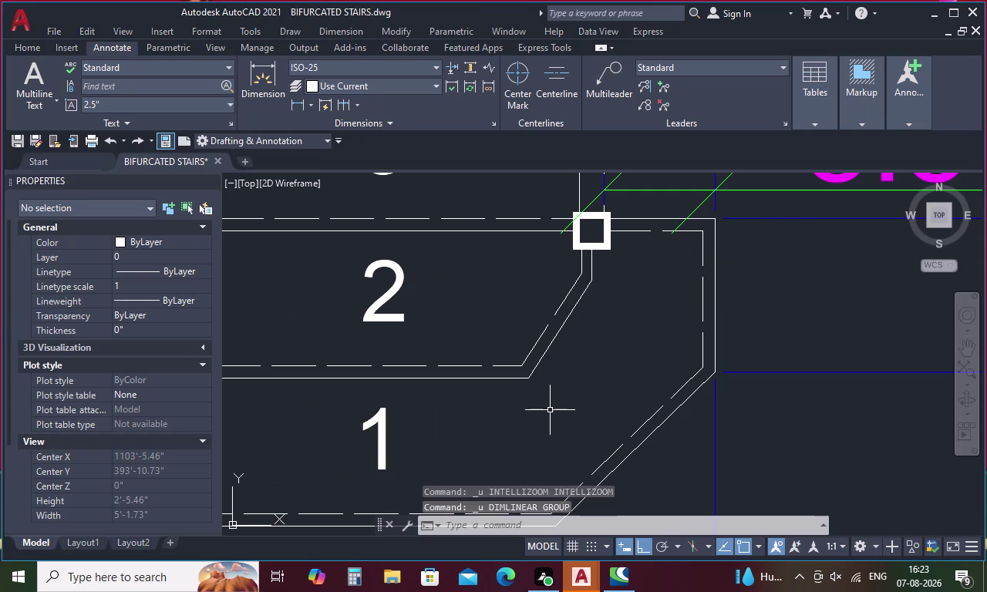
scroll(down, 3)
scroll(down, 3)
middle_drag(562, 413, 562, 411)
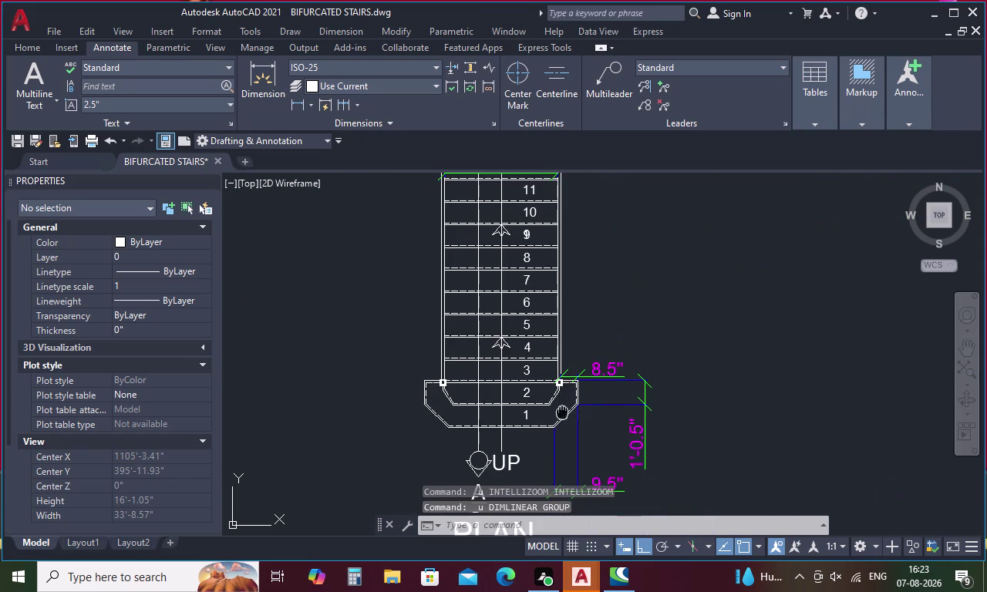
middle_drag(562, 411, 542, 342)
key(ctrl+z)
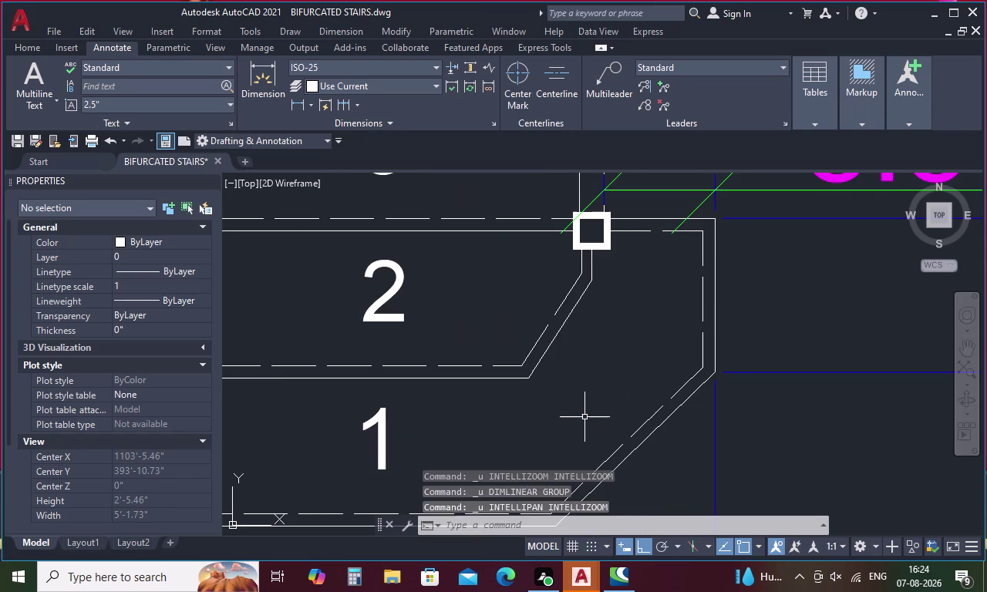
scroll(down, 3)
middle_drag(581, 405, 551, 284)
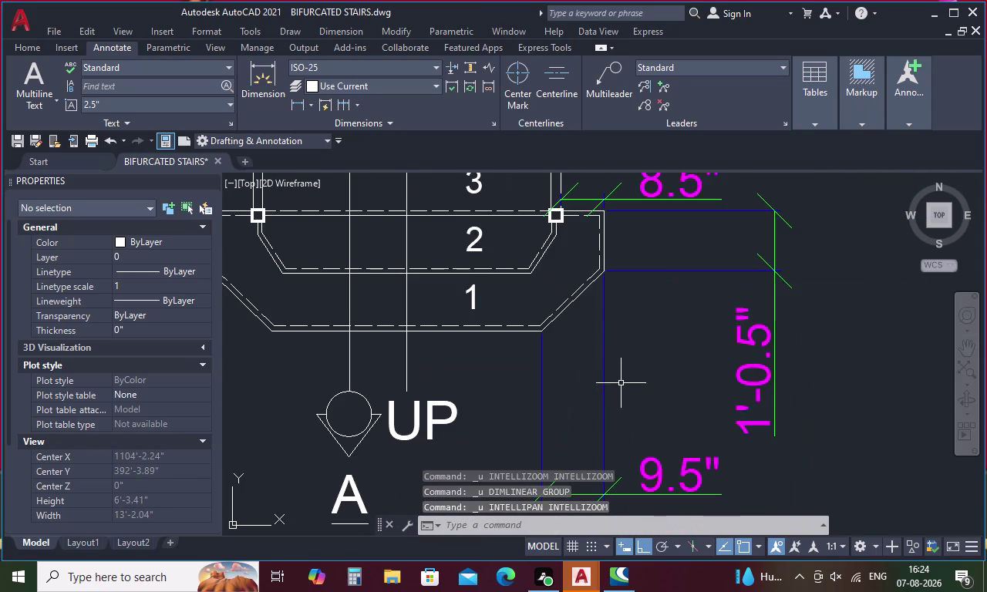
middle_drag(621, 382, 539, 255)
Open the 9.5" dimension text under the landing and delete its value.
double_click(575, 346)
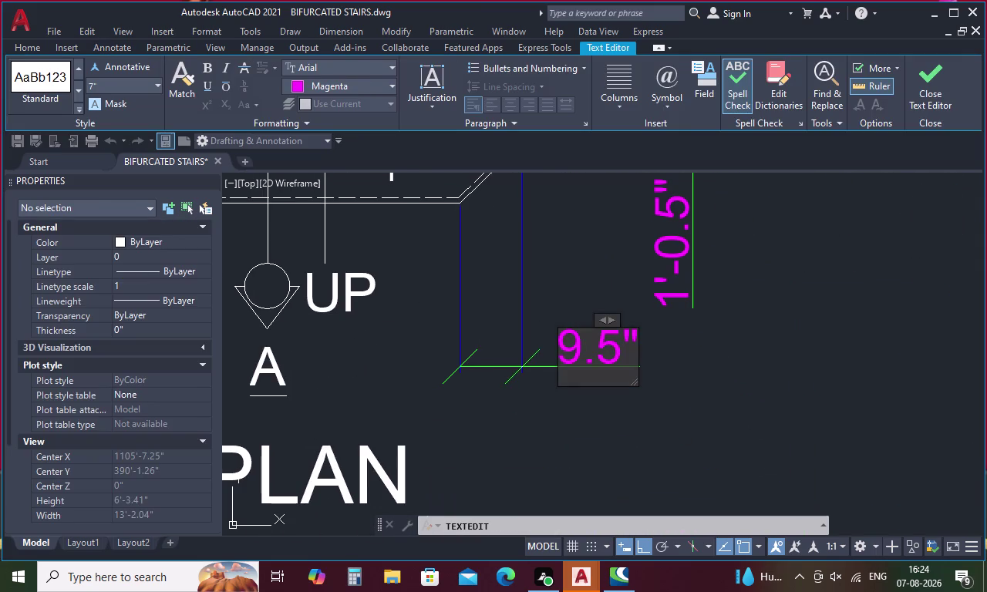
click(623, 348)
click(629, 345)
key(Right)
key(BackSpace)
key(BackSpace)
key(BackSpace)
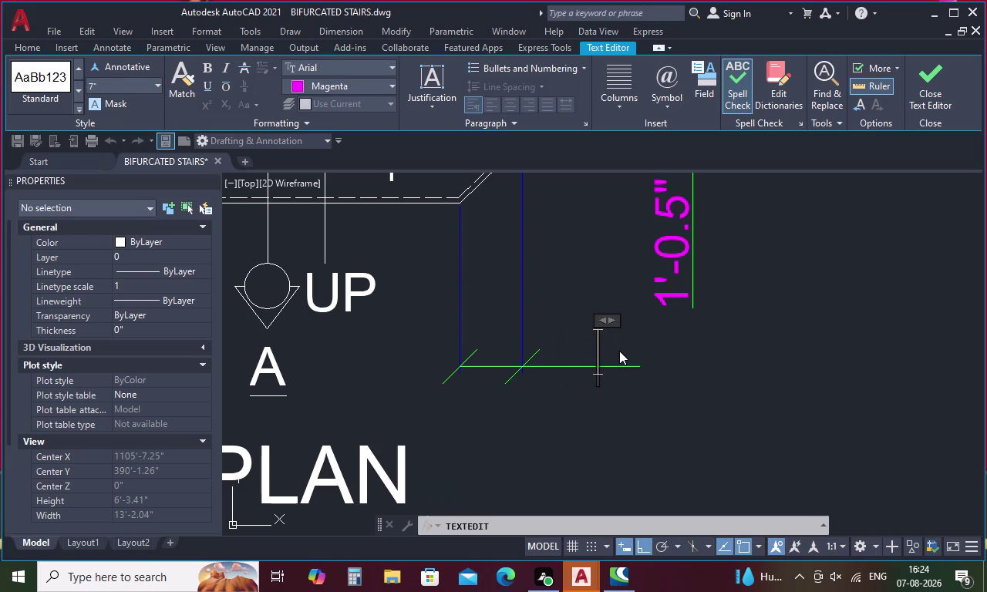
Enter 1'6" as the dimension text and finish the text edit.
key(1)
key(apostrophe)
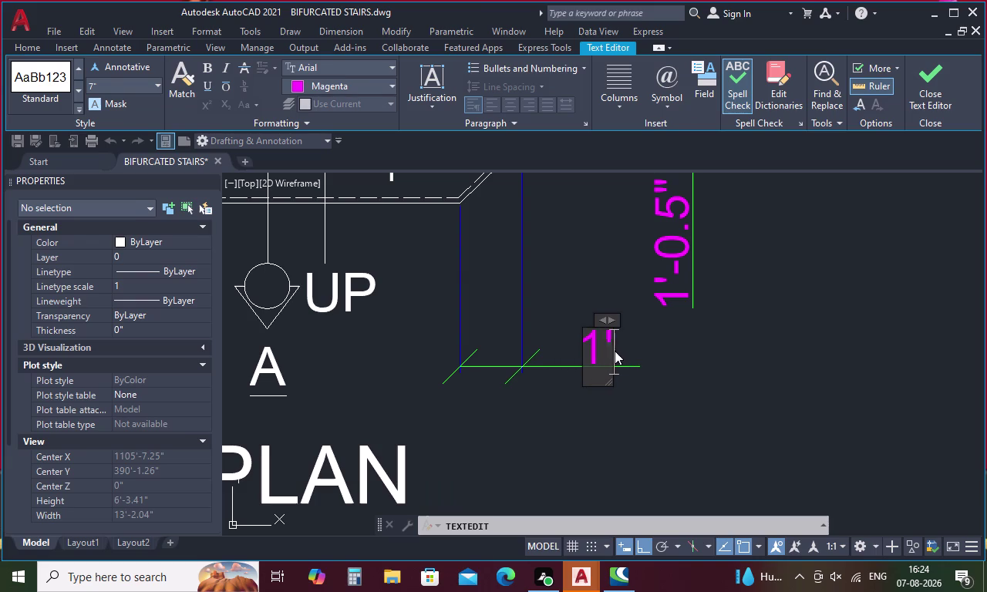
key(6)
key(shift+quotedbl)
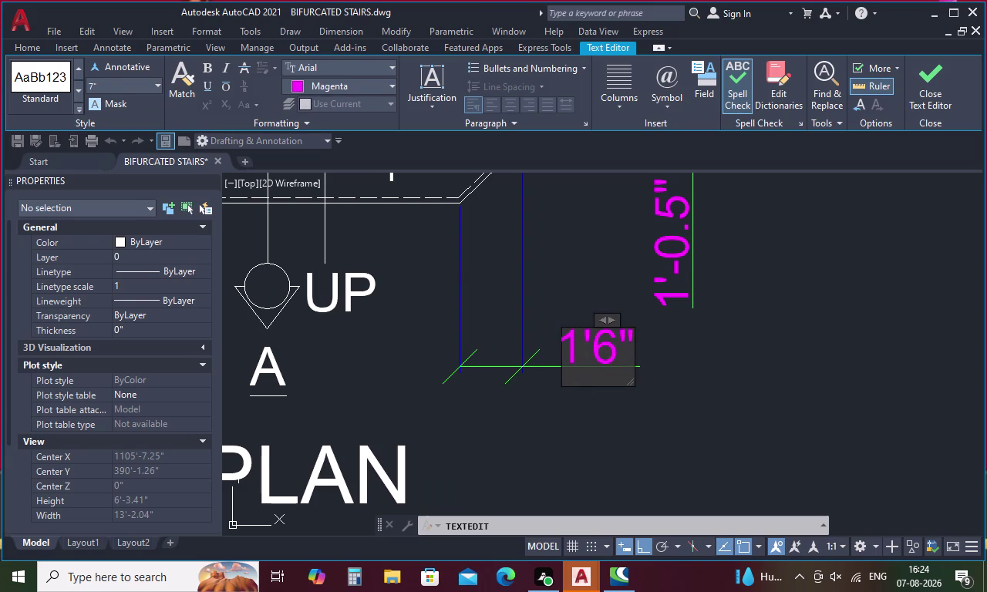
click(677, 359)
scroll(down, 3)
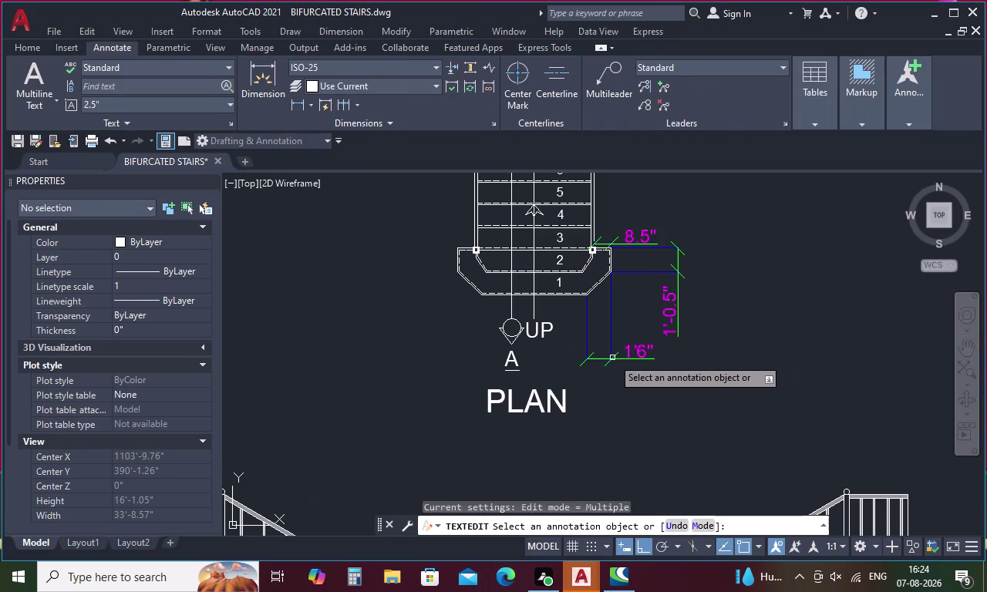
key(Escape)
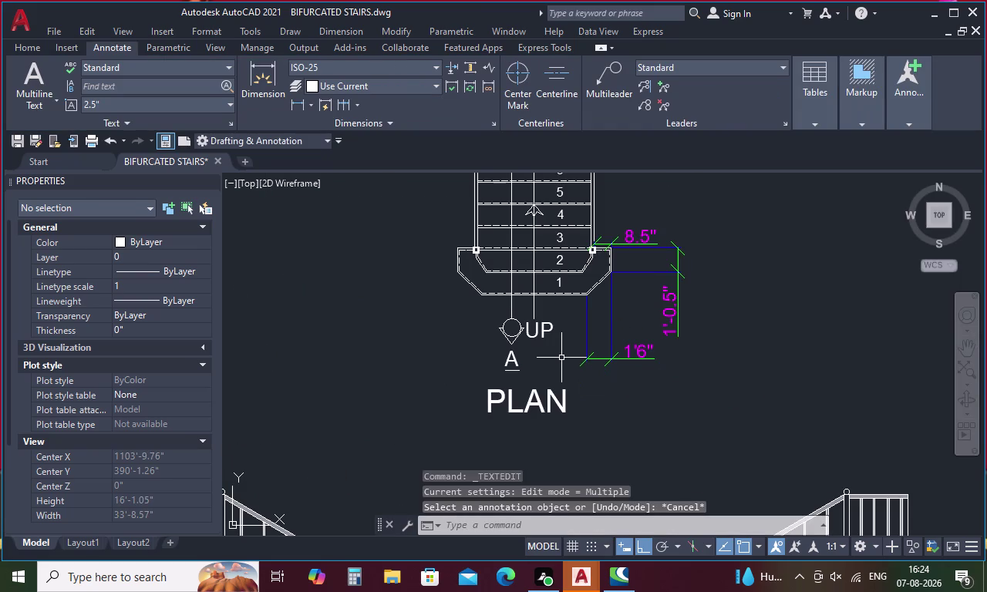
click(298, 106)
scroll(up, 3)
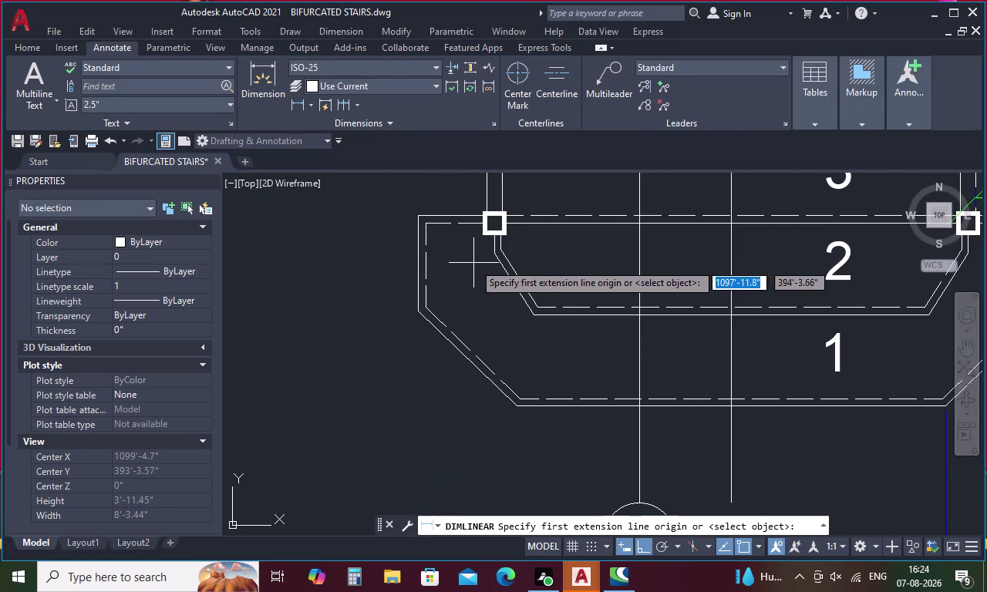
Place a 5.14" linear dimension across the landing's left angled corner, above the UP label.
click(499, 259)
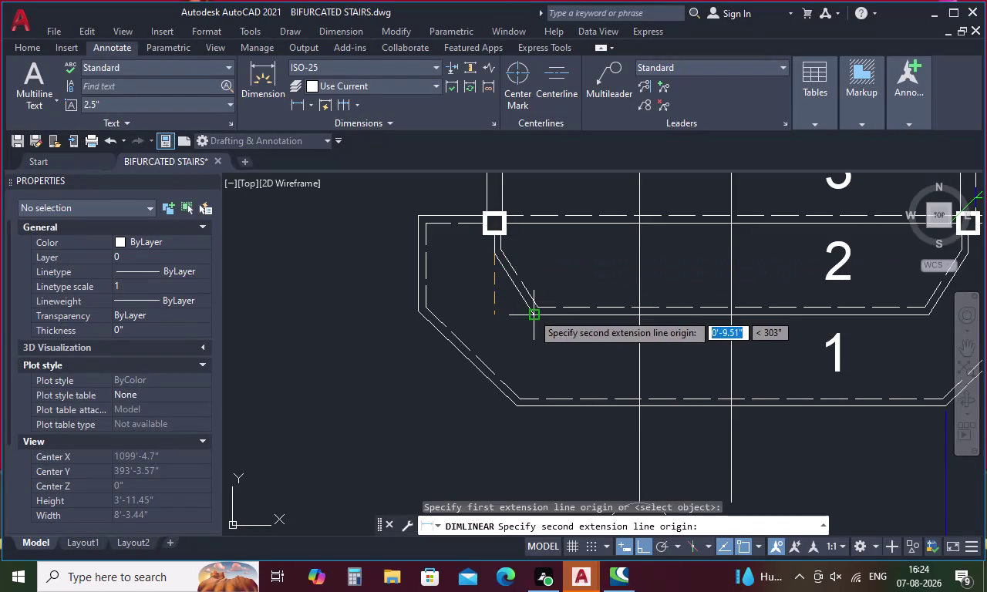
click(533, 313)
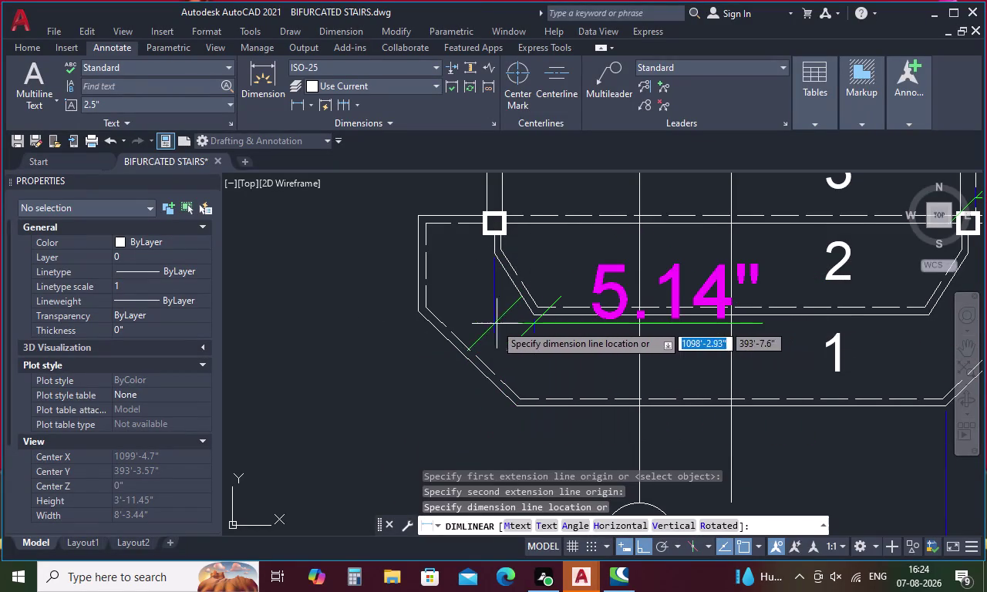
middle_drag(445, 359, 614, 291)
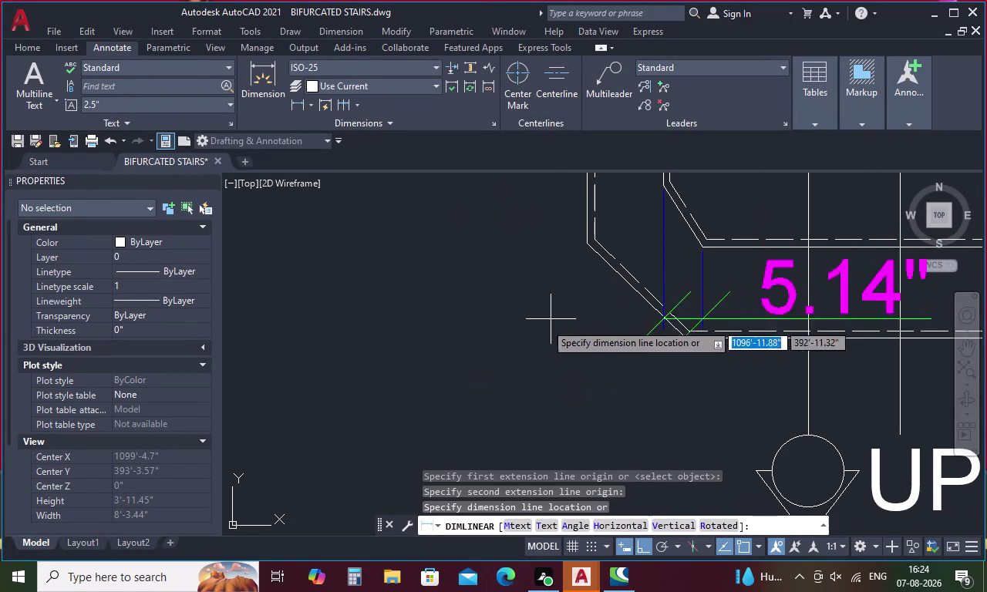
middle_drag(506, 393, 610, 233)
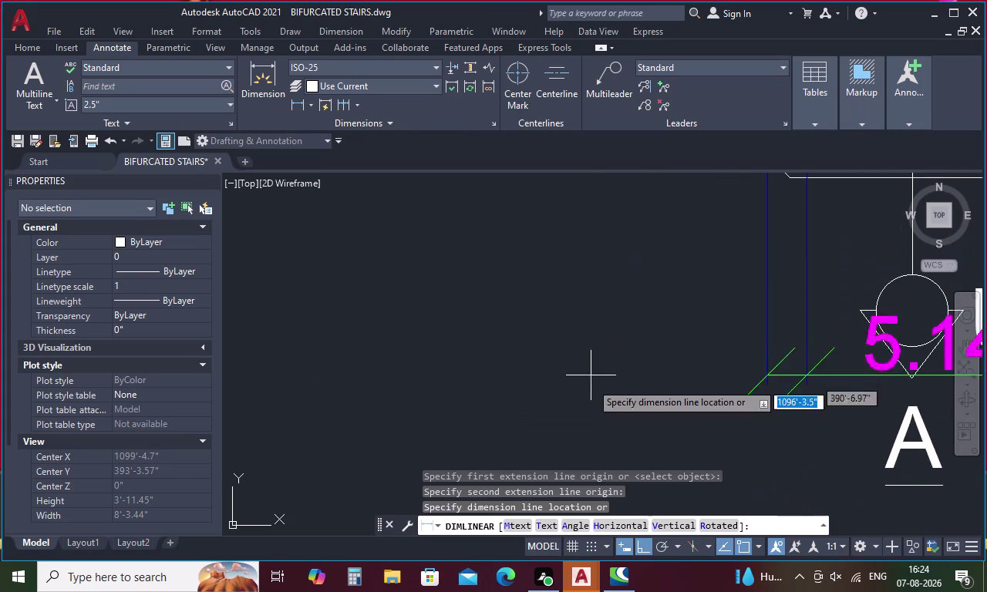
middle_drag(591, 416, 558, 221)
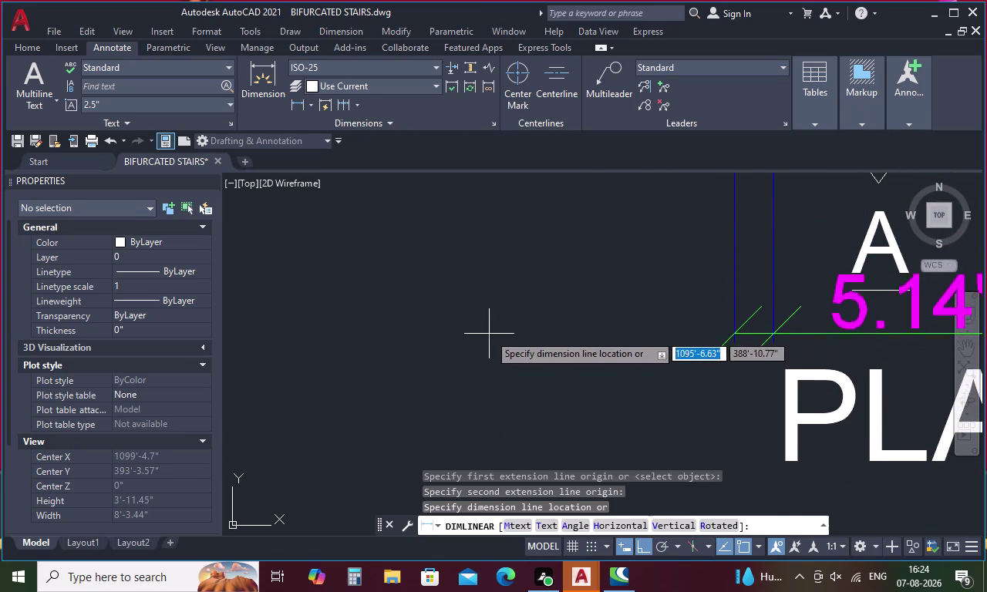
middle_drag(929, 303, 639, 353)
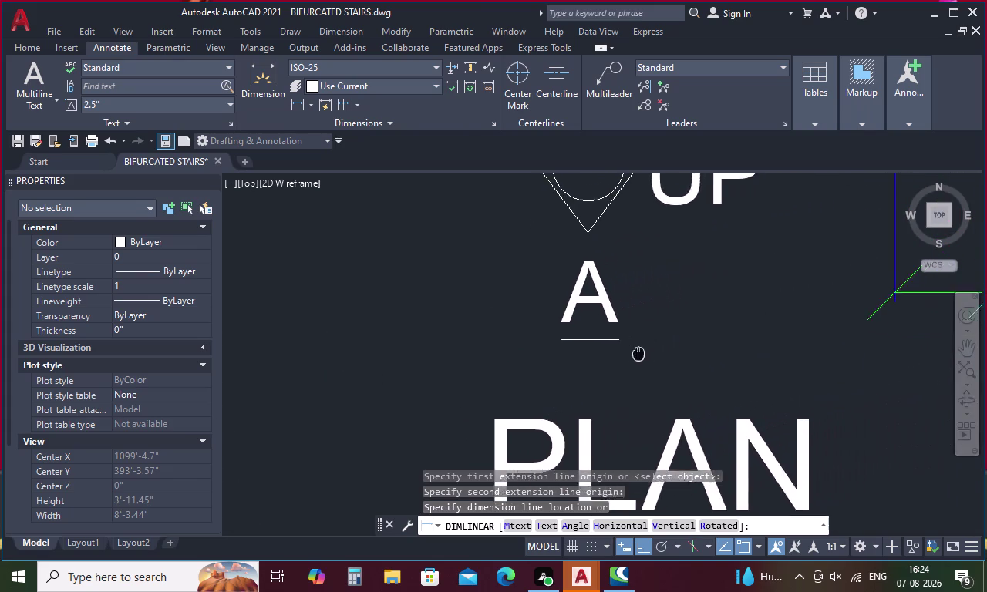
middle_drag(639, 352, 577, 388)
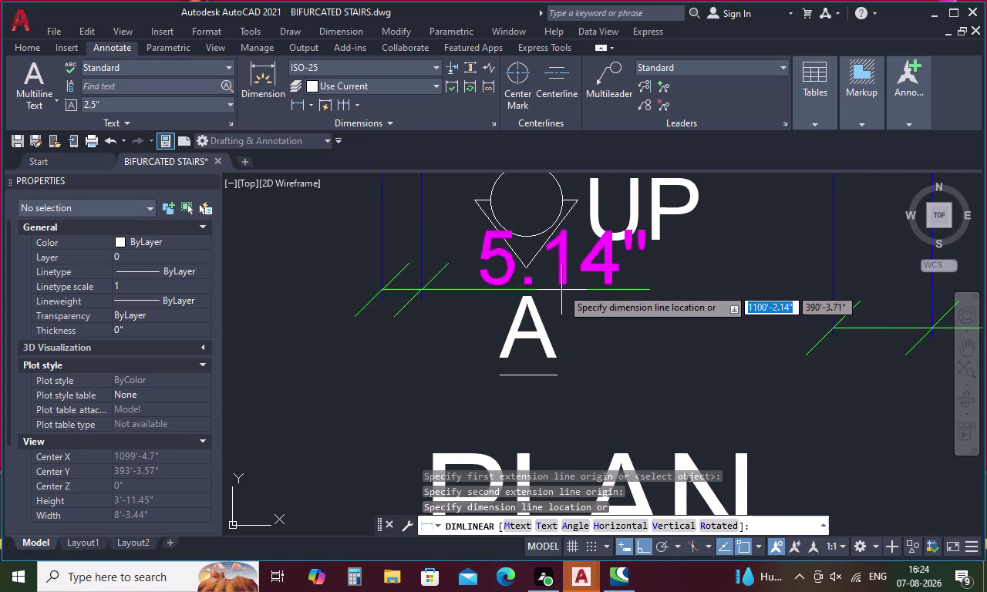
middle_drag(561, 265, 614, 406)
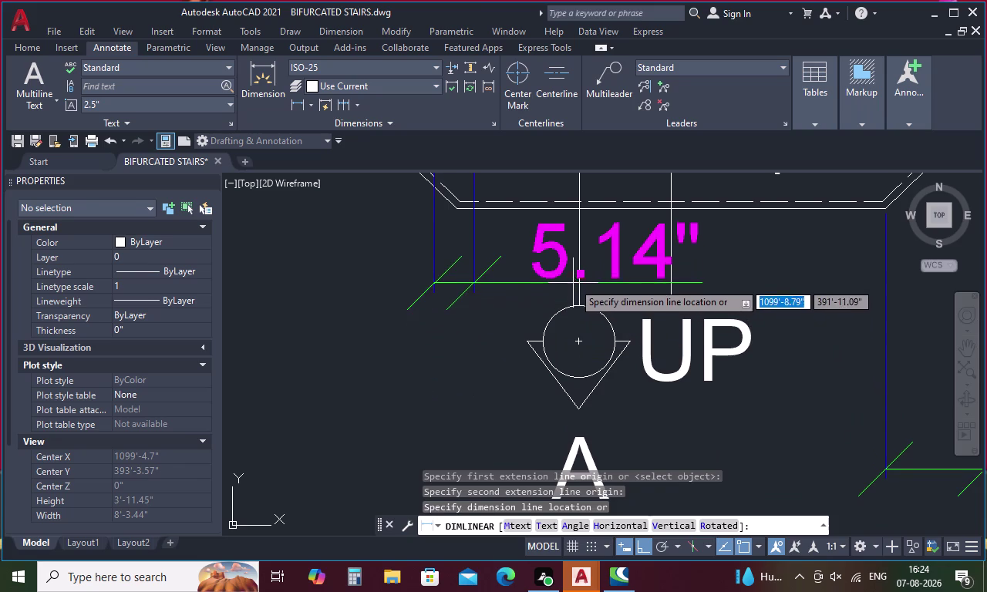
click(572, 274)
key(Escape)
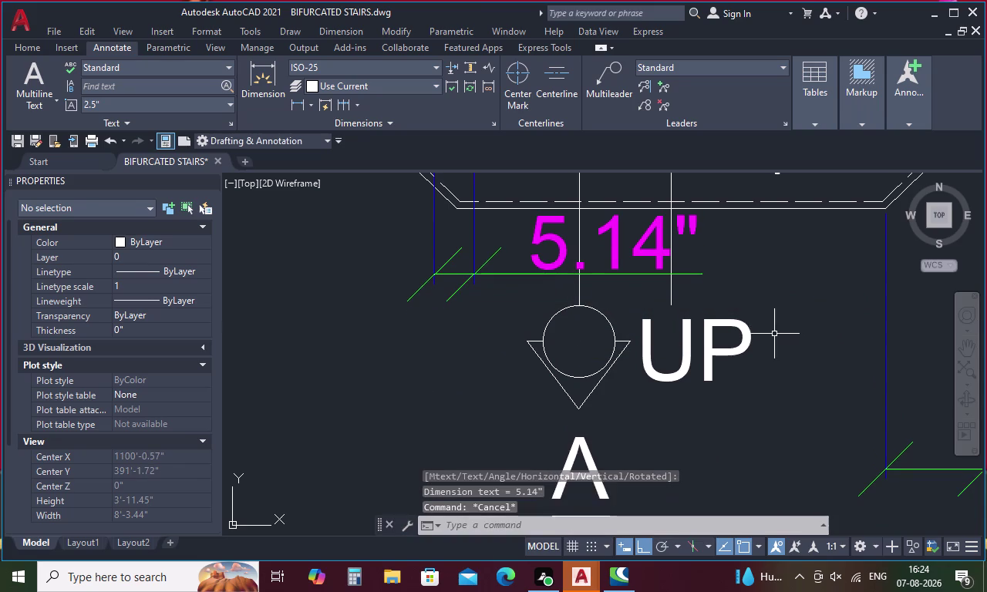
scroll(down, 3)
middle_drag(805, 318, 685, 367)
scroll(down, 3)
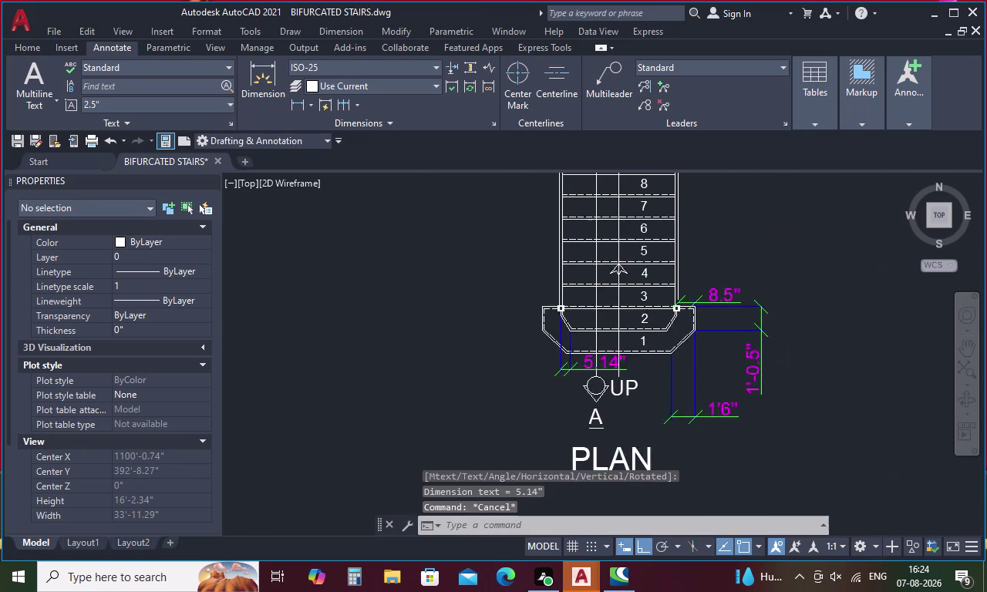
scroll(down, 3)
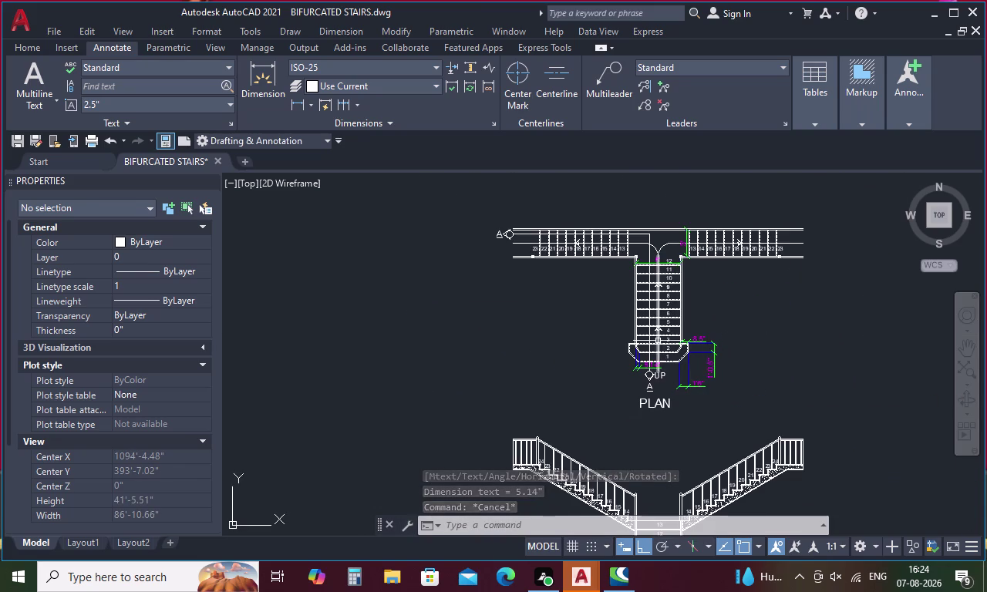
scroll(up, 3)
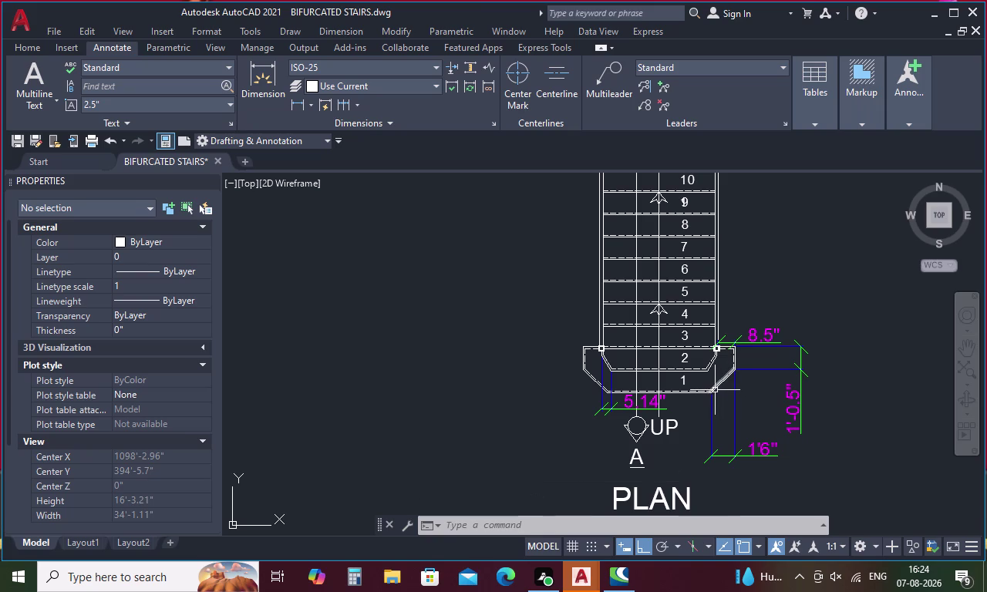
Modify the ISO-25 dimension style, reducing its text height to 6.
text(D)
key(space)
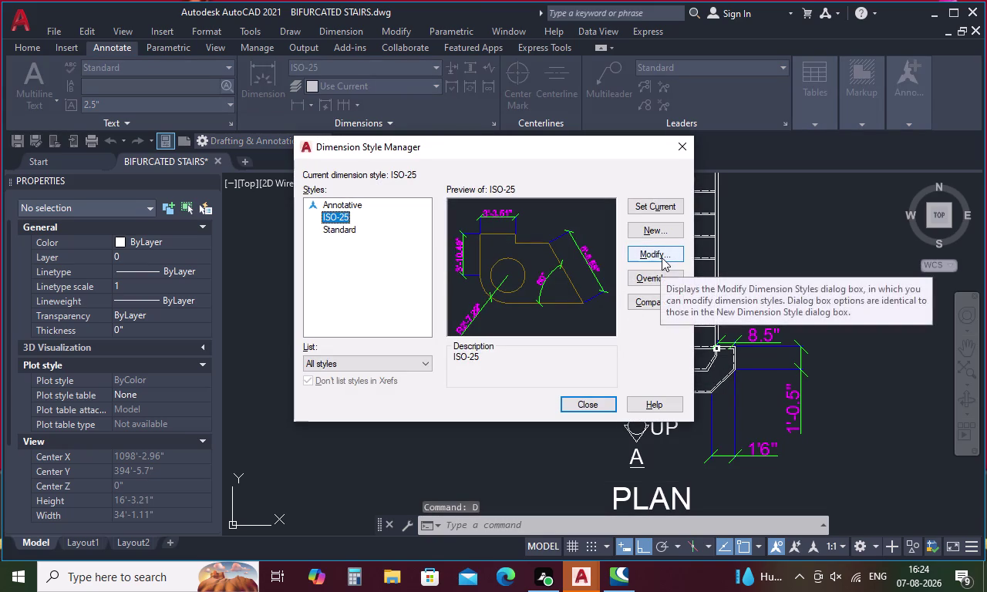
click(662, 257)
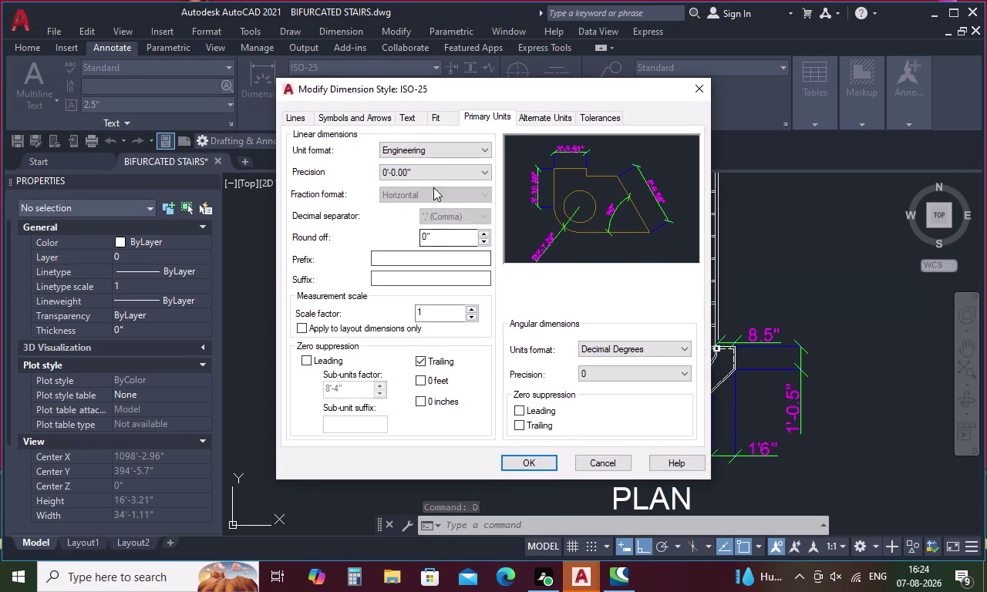
click(408, 115)
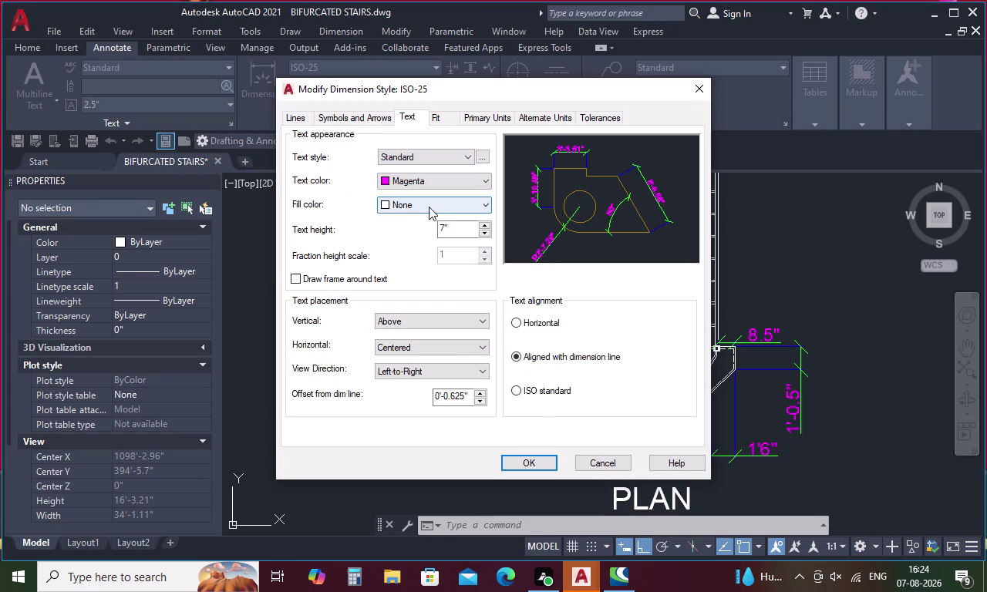
click(471, 226)
key(BackSpace)
key(BackSpace)
key(BackSpace)
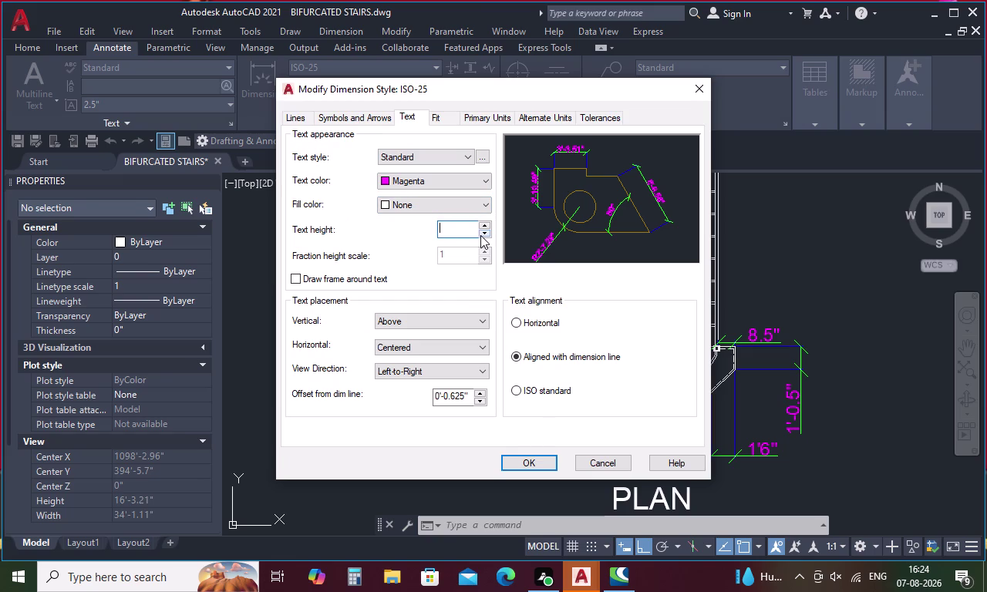
key(5)
key(BackSpace)
key(6)
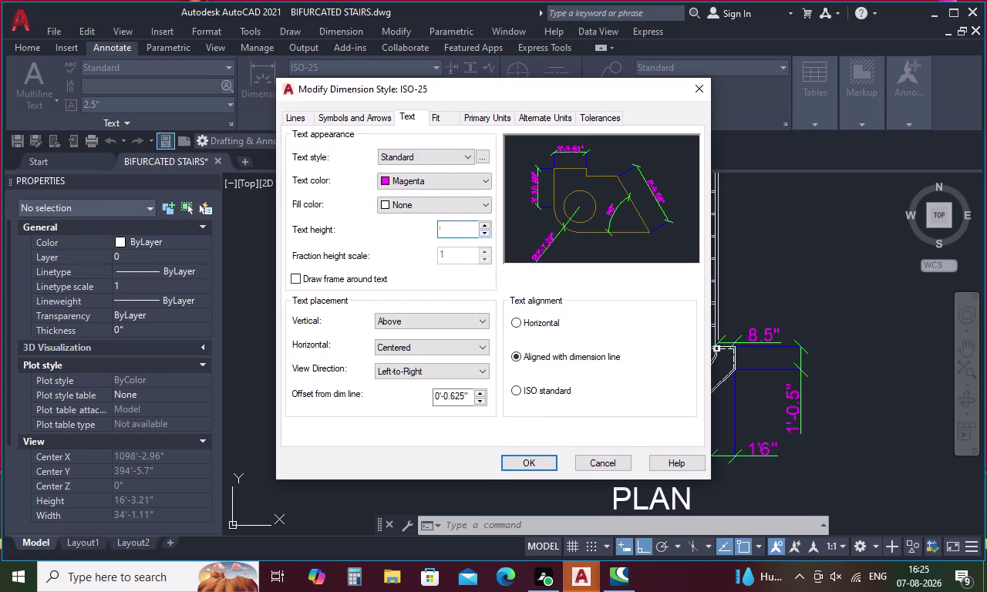
key(Return)
Set the ISO-25 arrow size to 5 and apply the style changes.
click(357, 115)
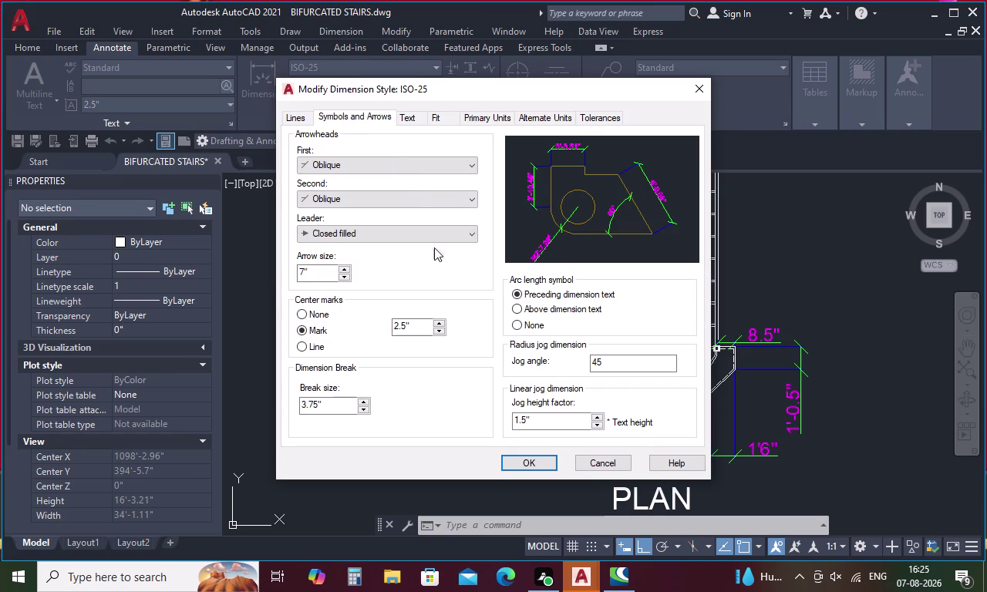
click(317, 270)
key(BackSpace)
key(BackSpace)
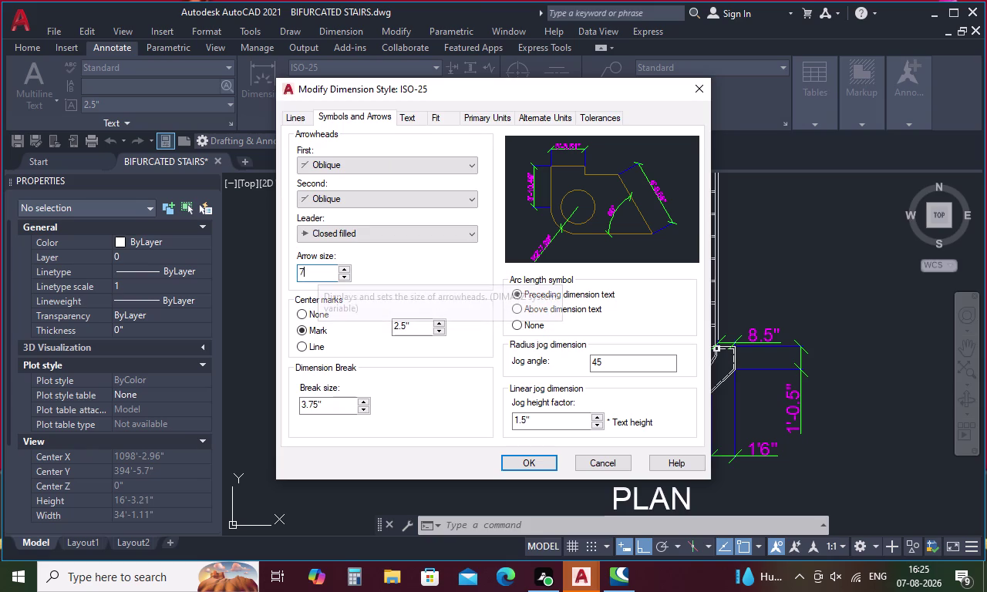
key(5)
key(Return)
click(545, 467)
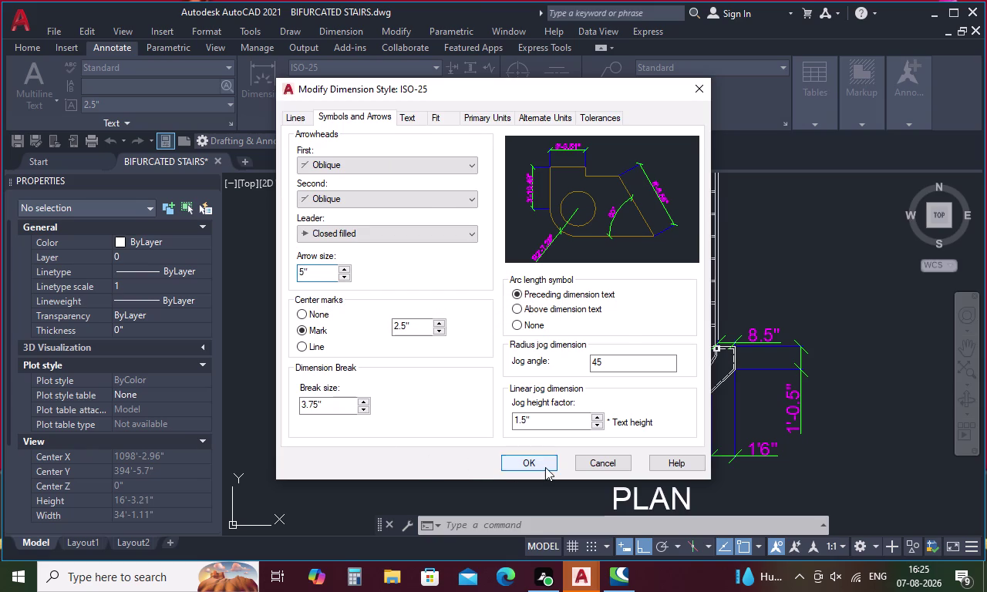
click(655, 204)
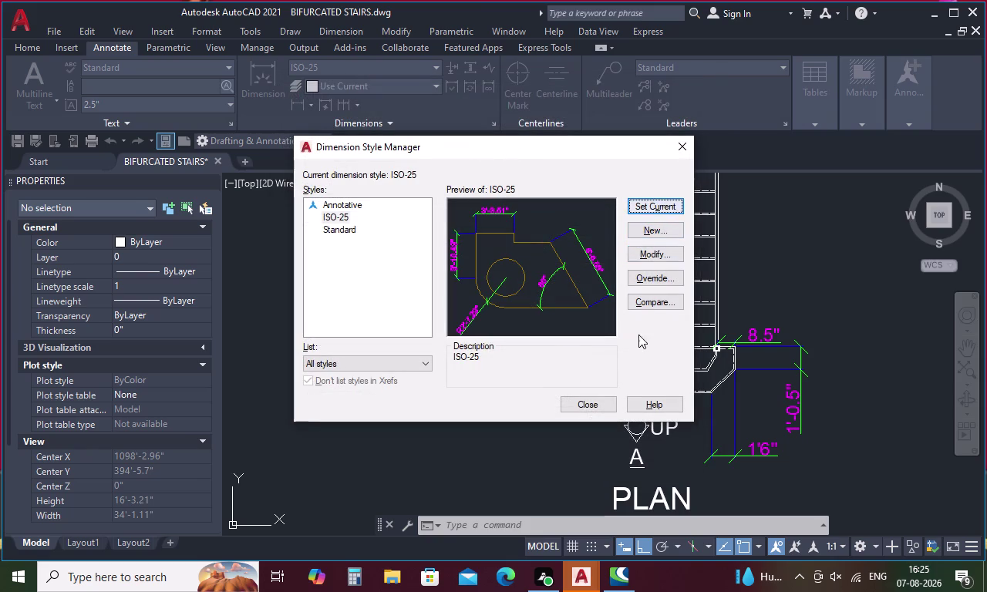
click(596, 409)
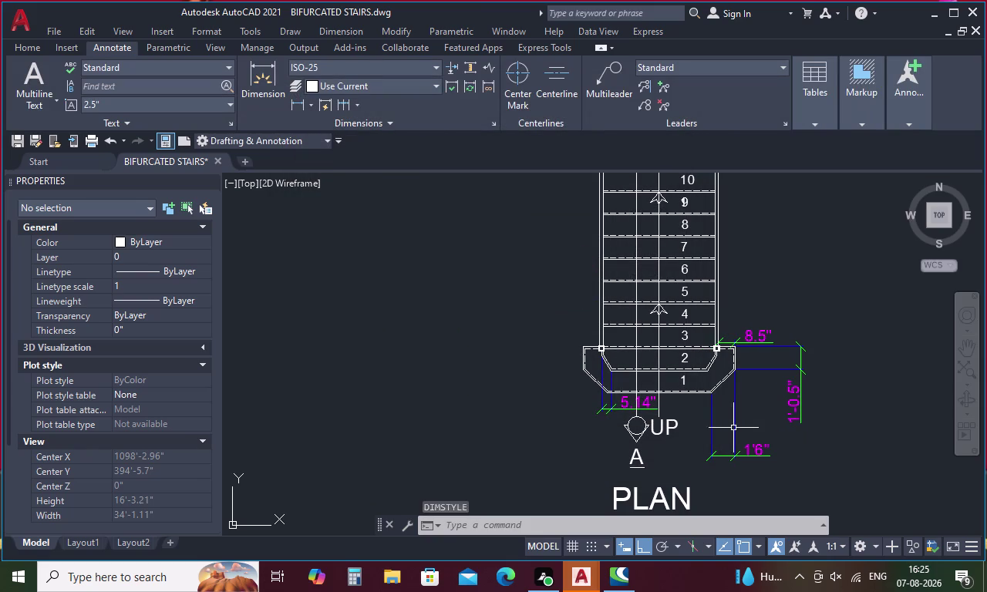
Delete the 5.14" dimension beside the landing.
scroll(up, 3)
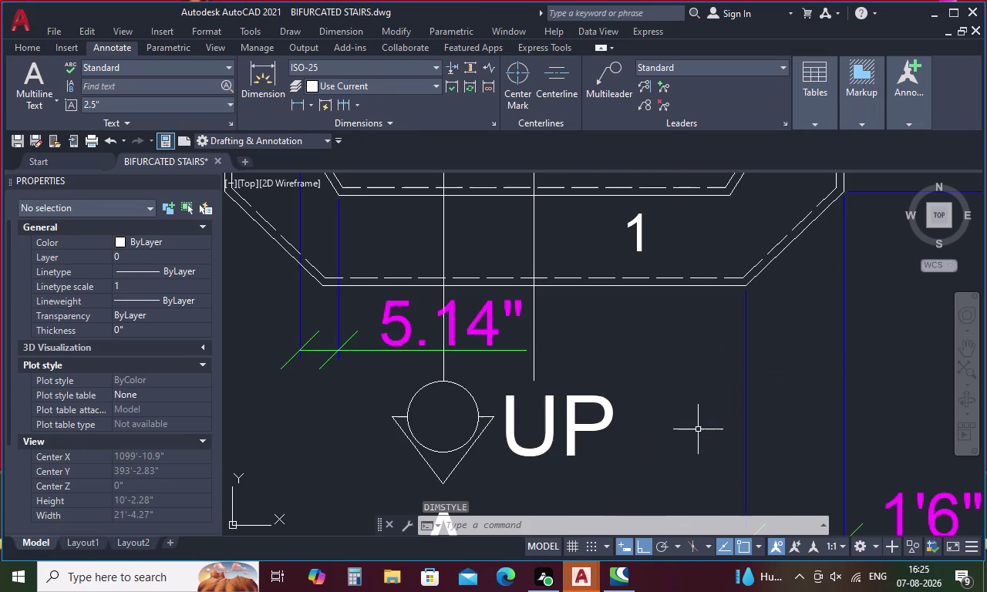
click(482, 327)
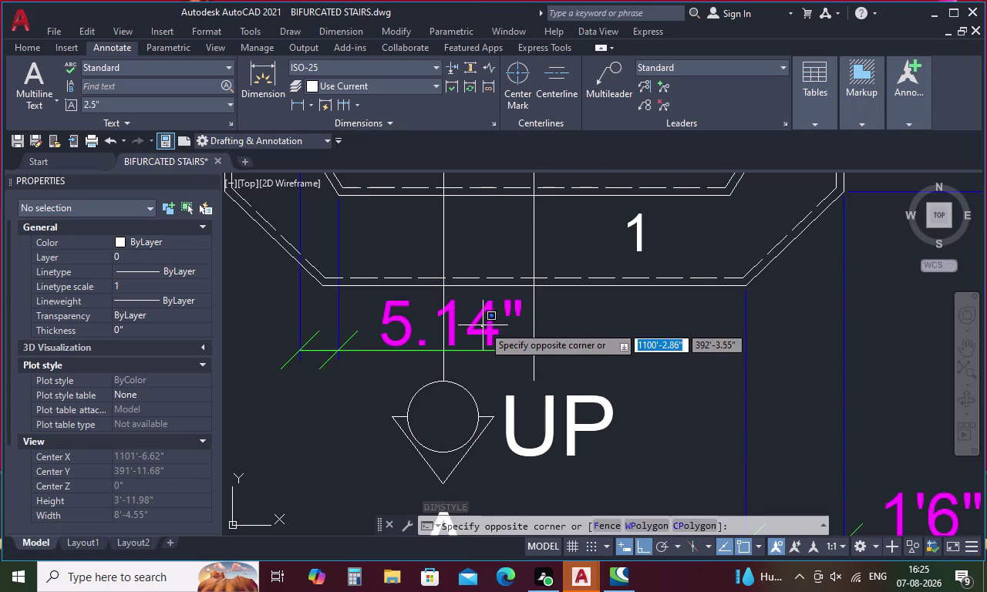
click(488, 304)
click(490, 304)
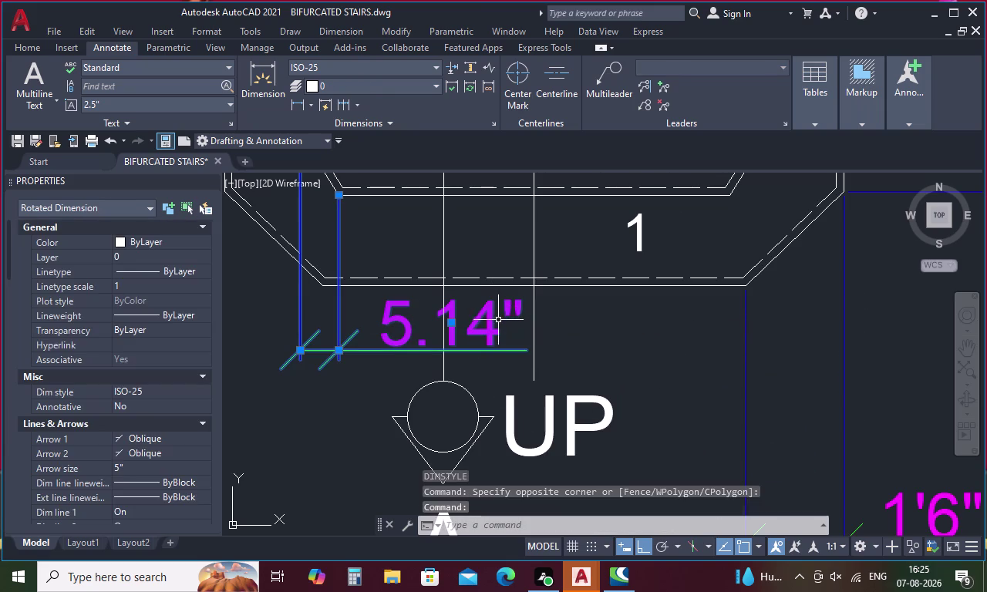
key(Delete)
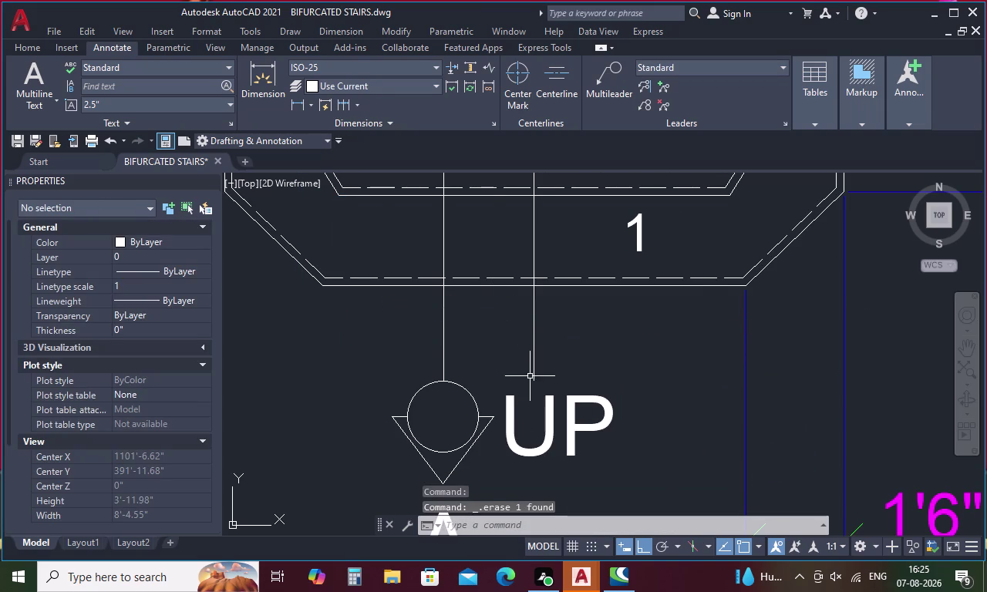
Start a linear dimension on the landing's right corner, then cancel it.
scroll(down, 3)
scroll(down, 3)
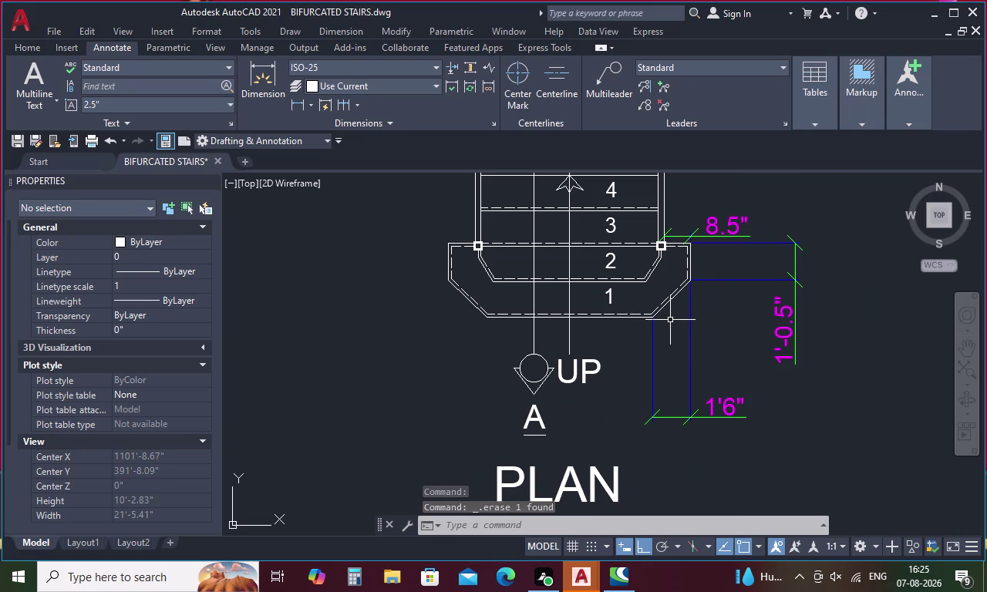
click(298, 101)
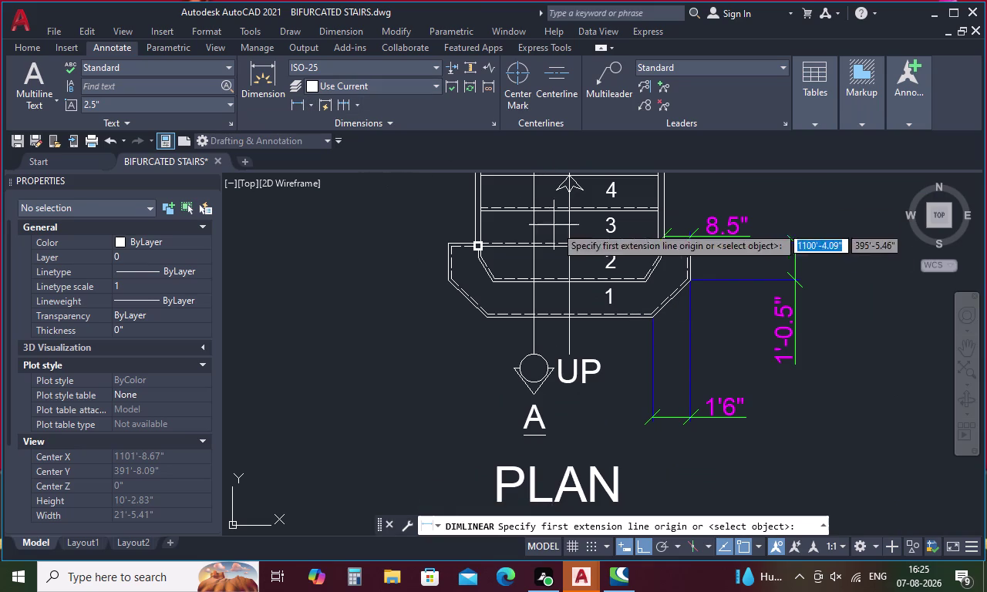
click(649, 282)
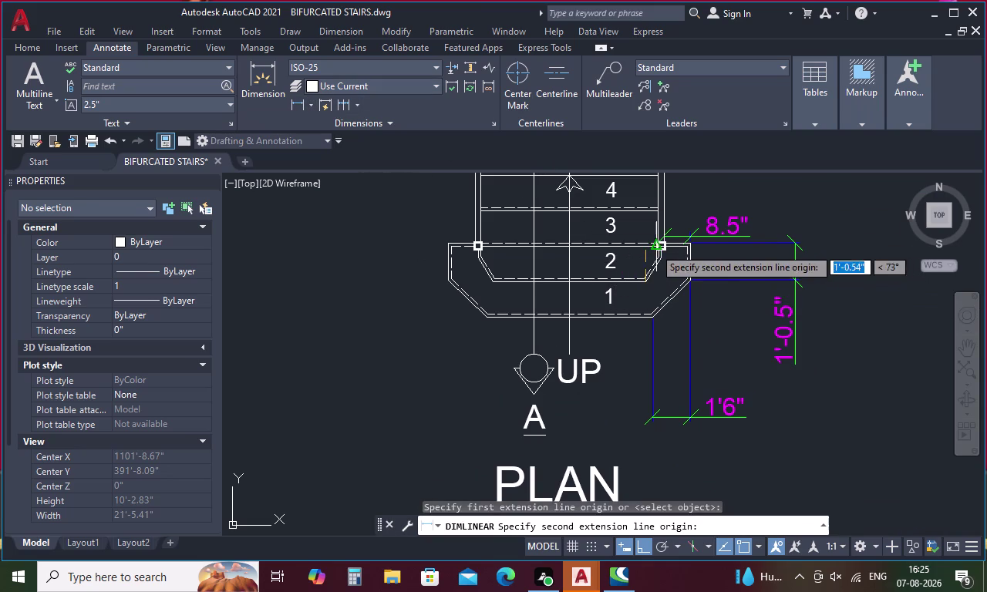
scroll(up, 3)
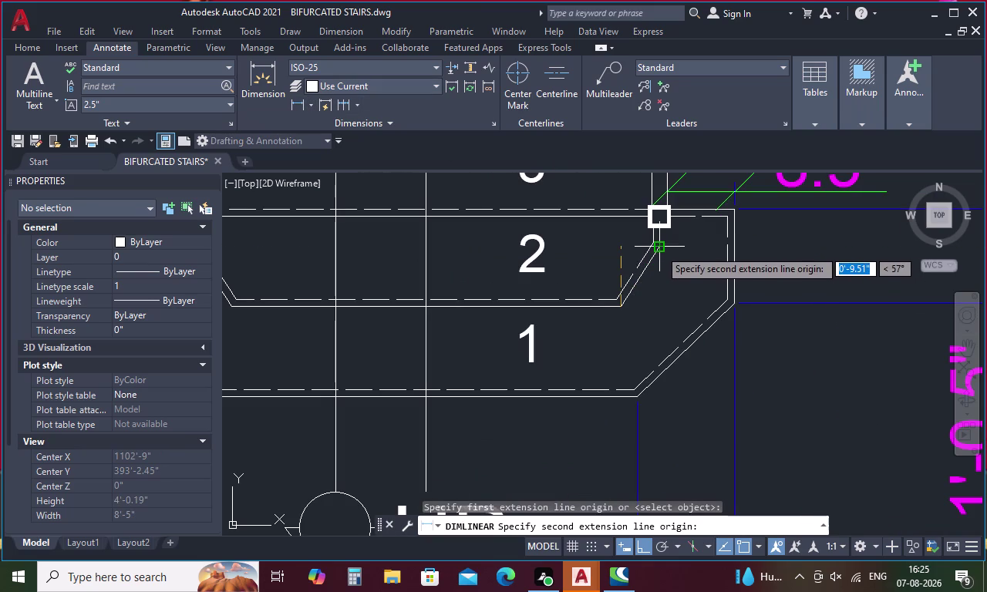
click(660, 249)
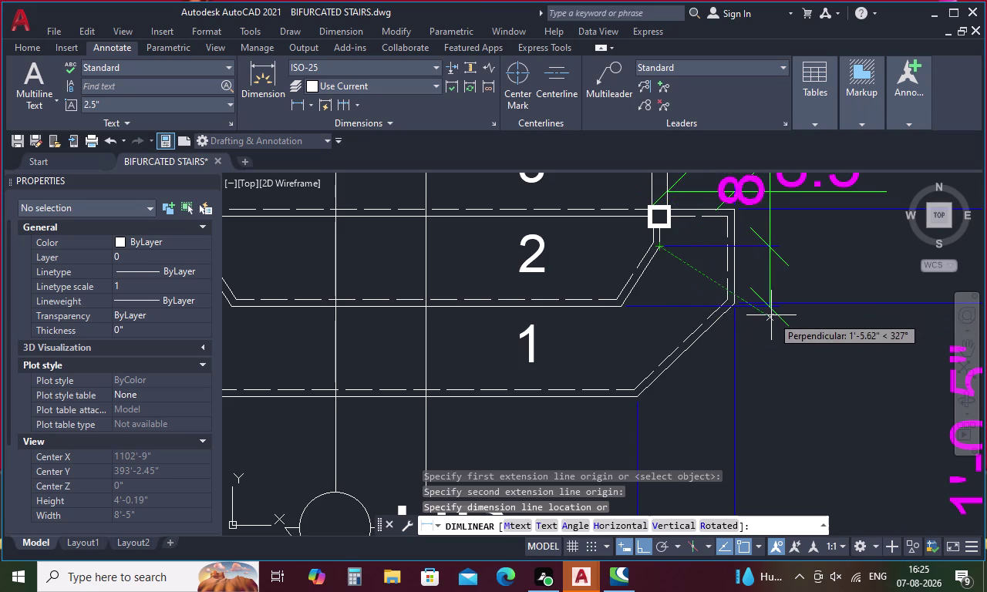
middle_drag(770, 314, 593, 328)
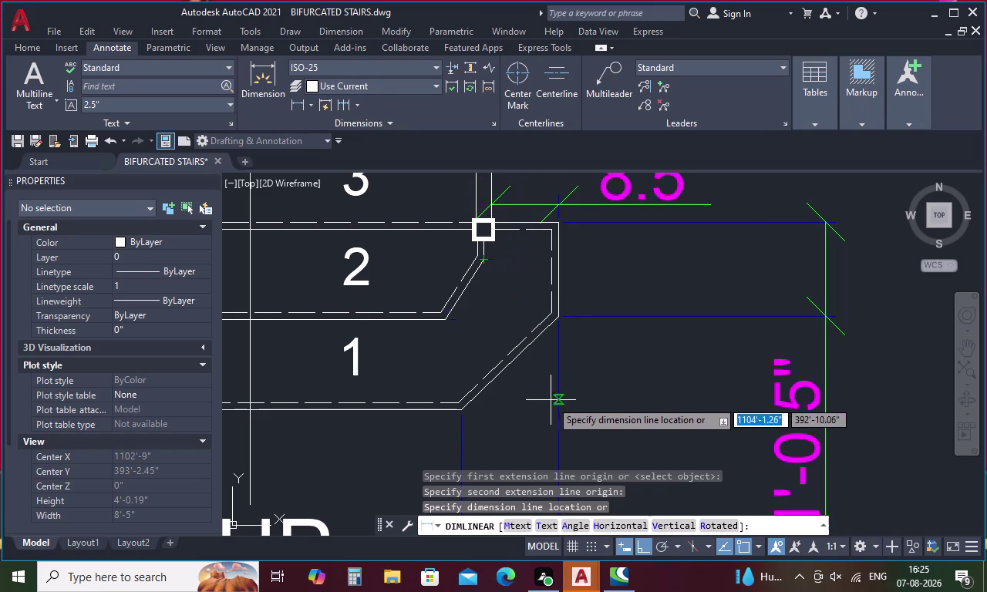
key(Escape)
Erase the 1'6" dimension below the landing.
middle_click(613, 385)
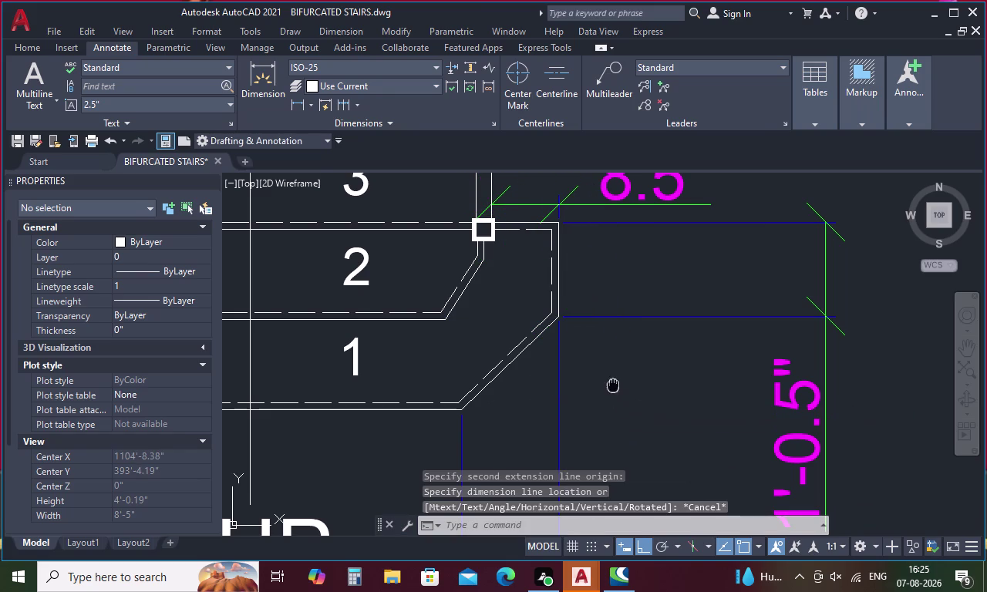
scroll(down, 3)
drag(618, 401, 567, 440)
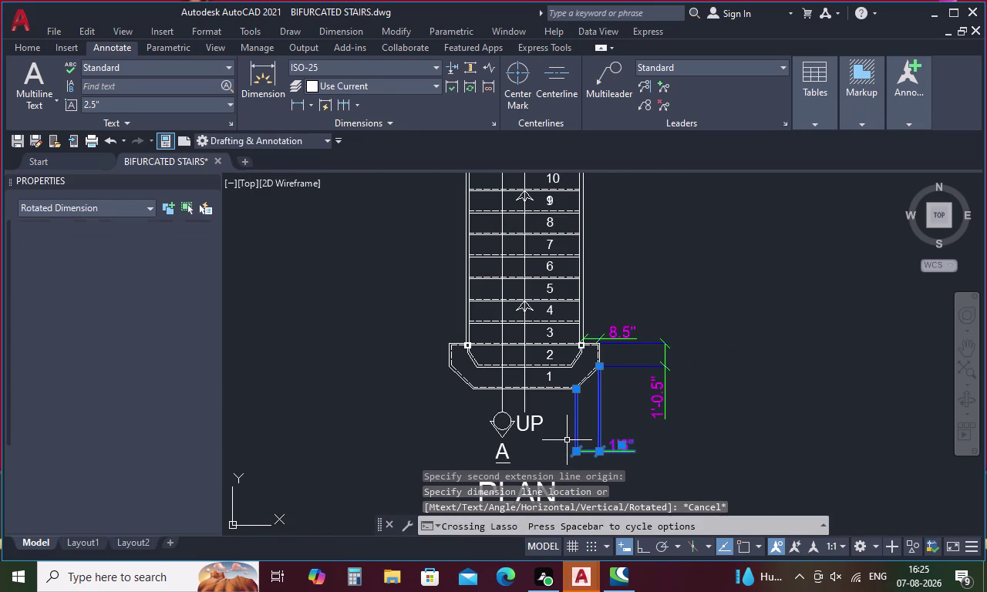
key(Delete)
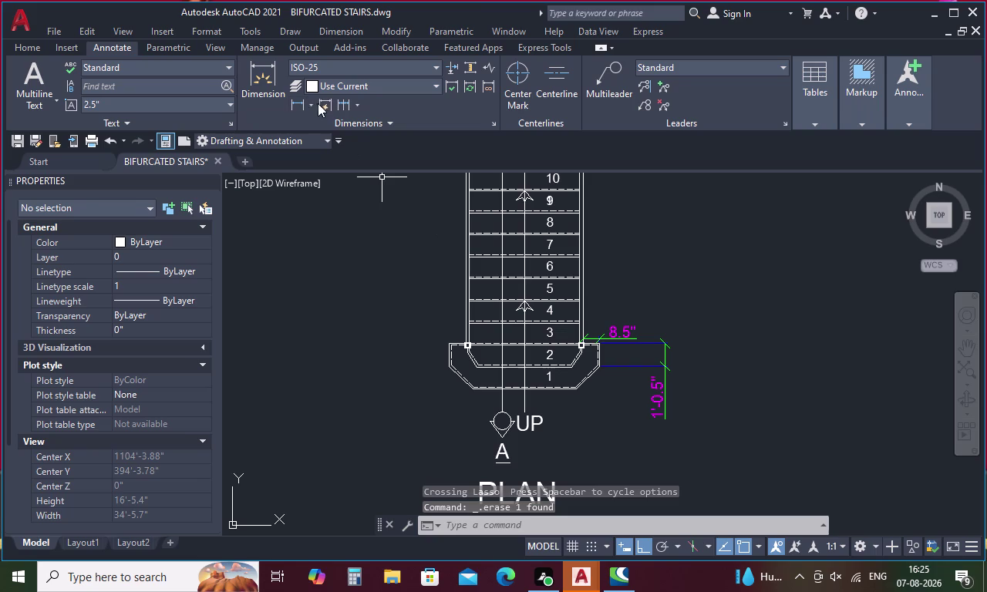
click(310, 107)
Add a 1'-6" aligned dimension along the landing's lower angled edge.
click(321, 158)
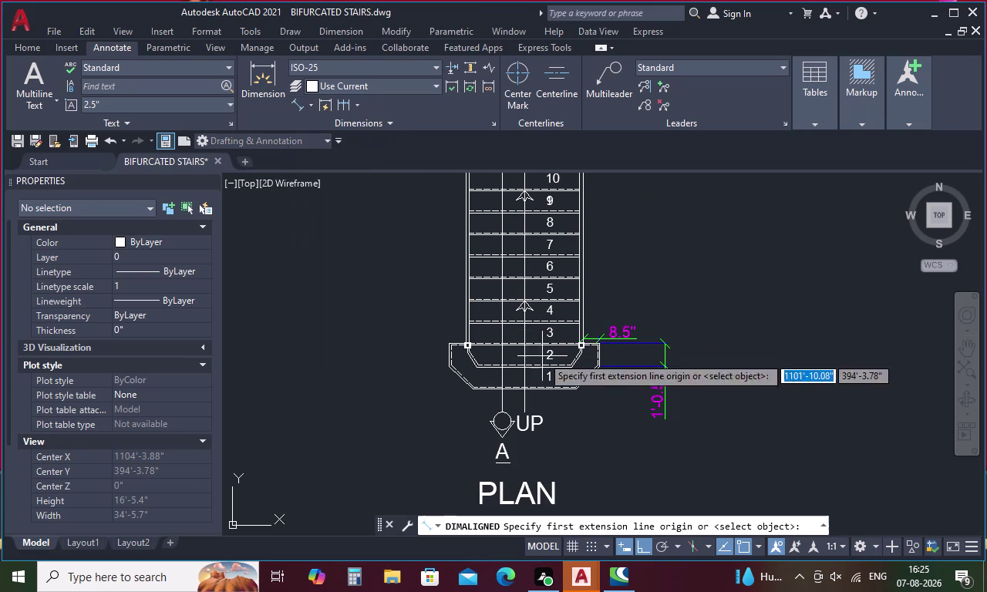
scroll(up, 3)
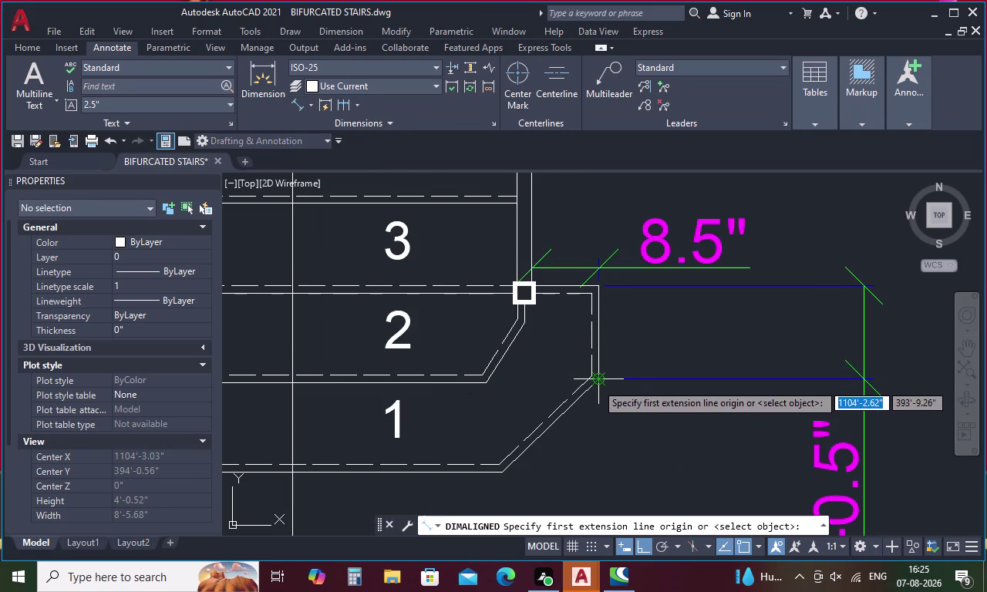
click(596, 383)
click(503, 475)
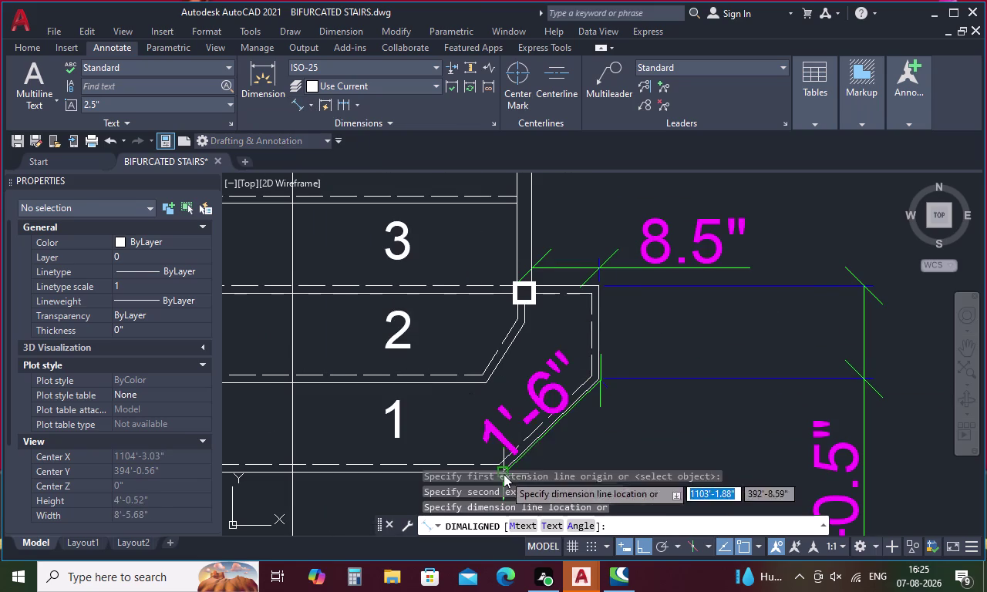
middle_drag(537, 454, 528, 352)
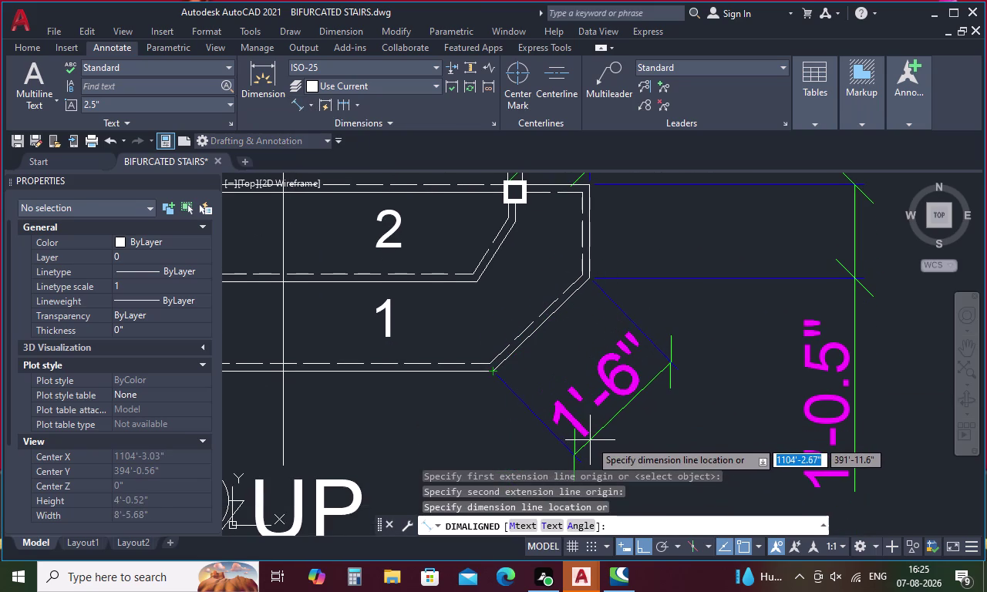
click(592, 441)
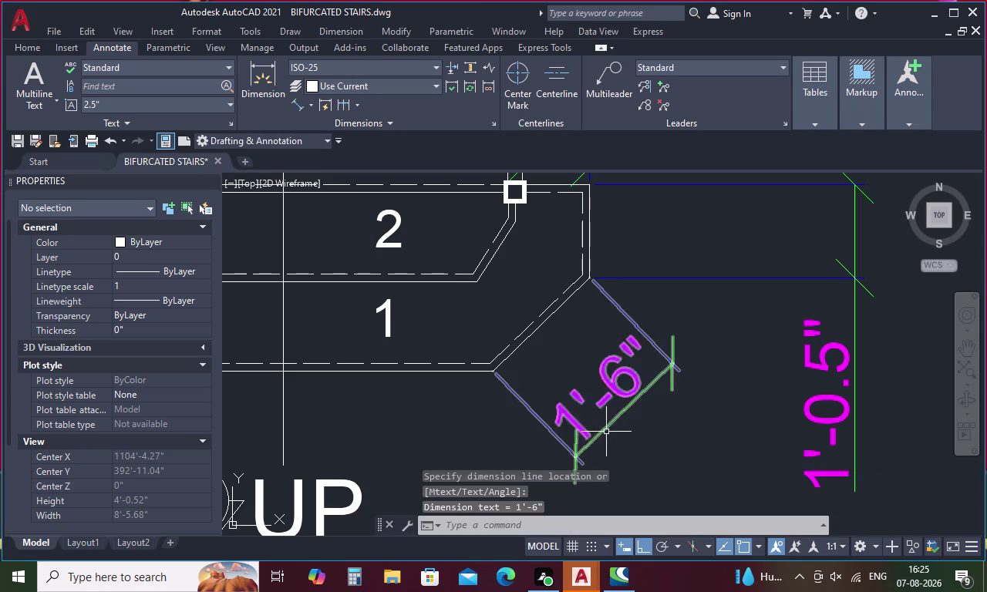
Try dimensioning the upper angled edge as a whole object, then discard it.
key(space)
key(space)
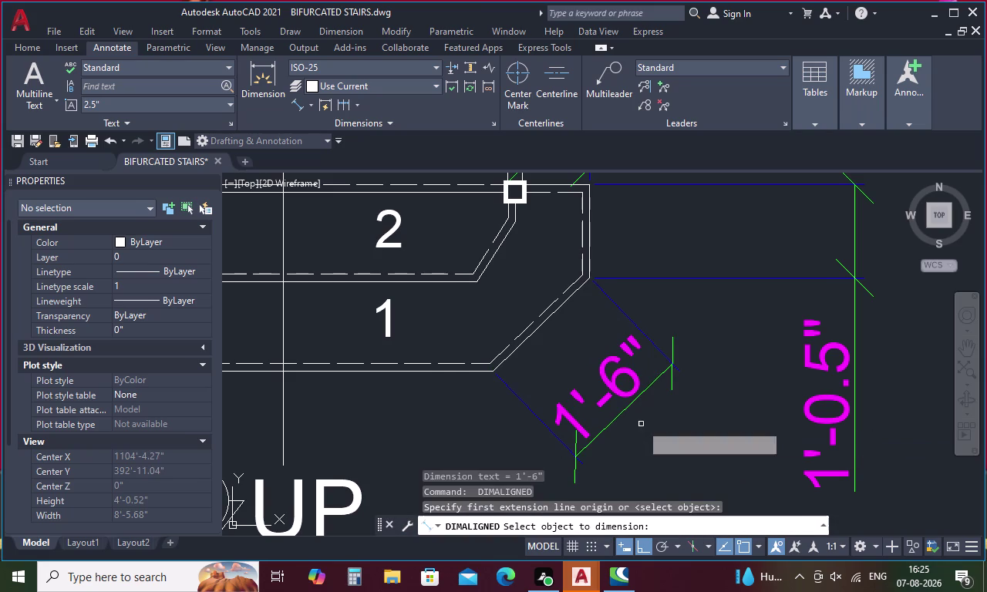
click(494, 251)
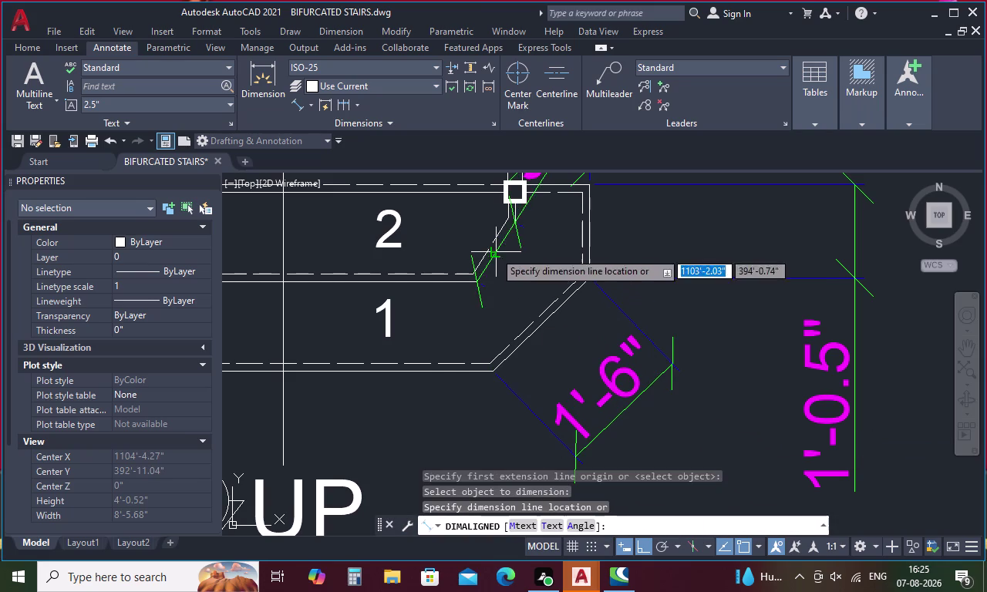
scroll(down, 3)
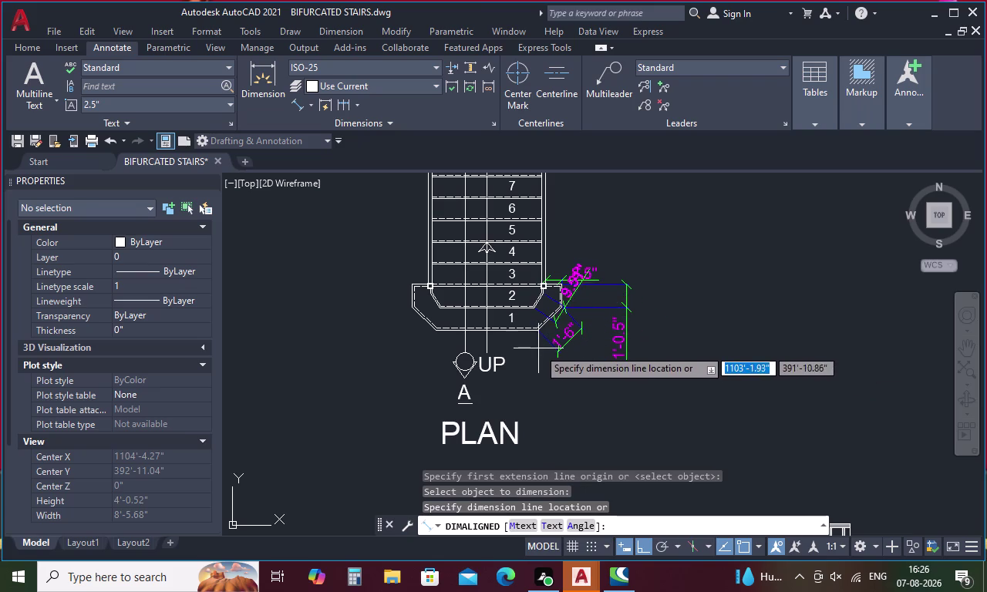
key(Escape)
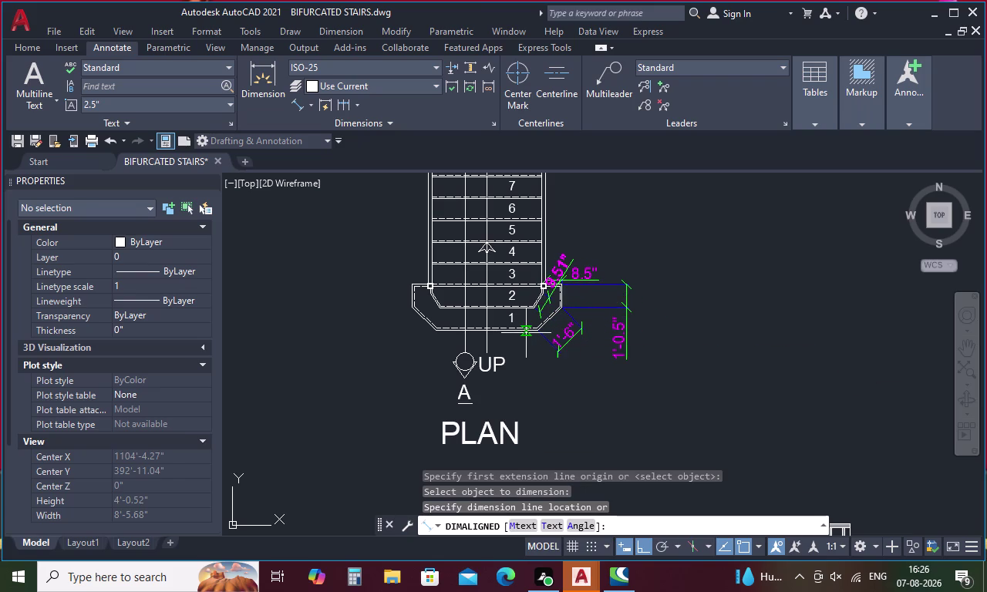
key(space)
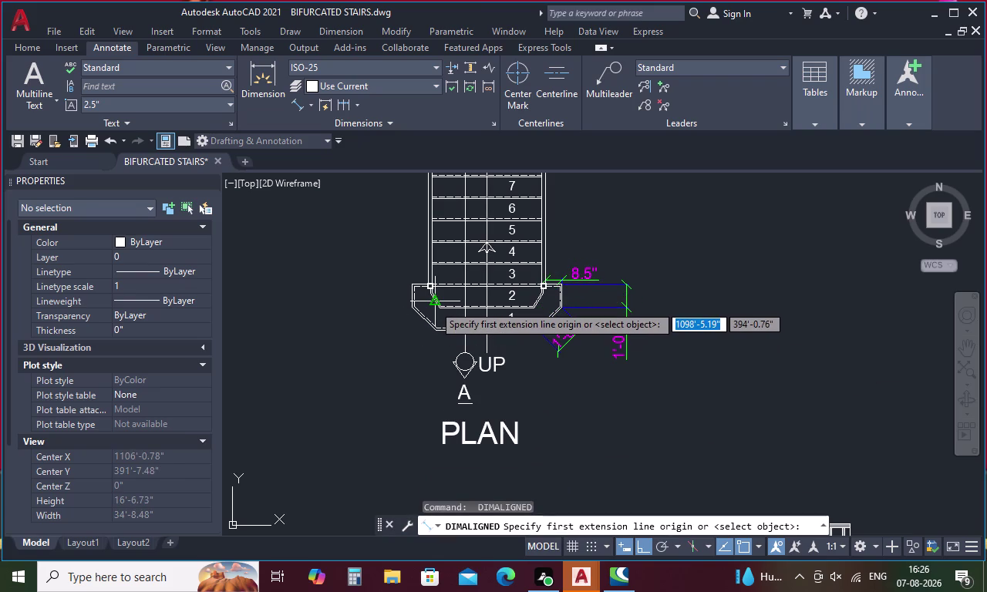
Attempt a dimension at the landing's top-left corner, then cancel the wrong result.
scroll(up, 3)
click(424, 281)
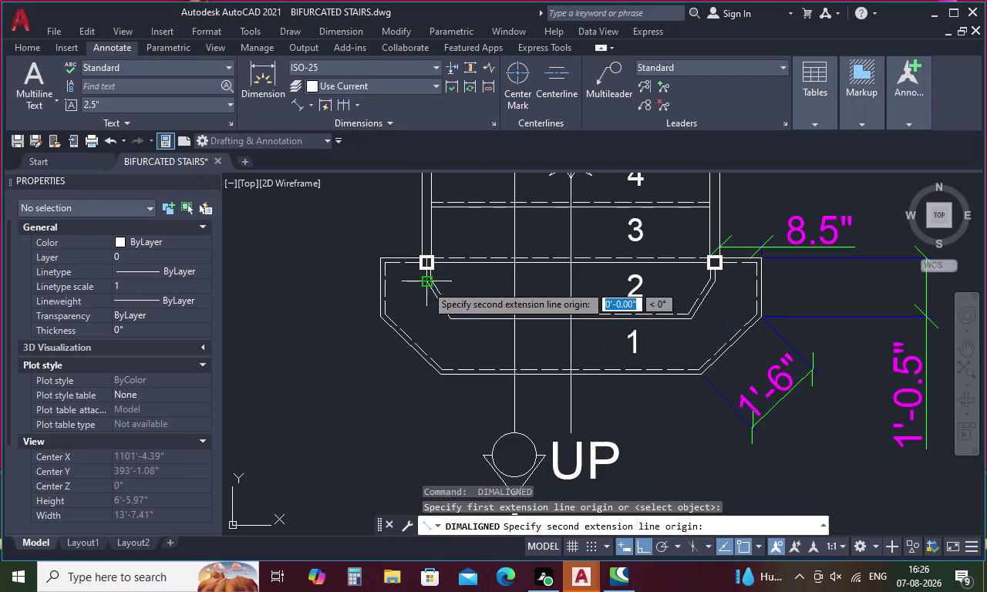
click(449, 318)
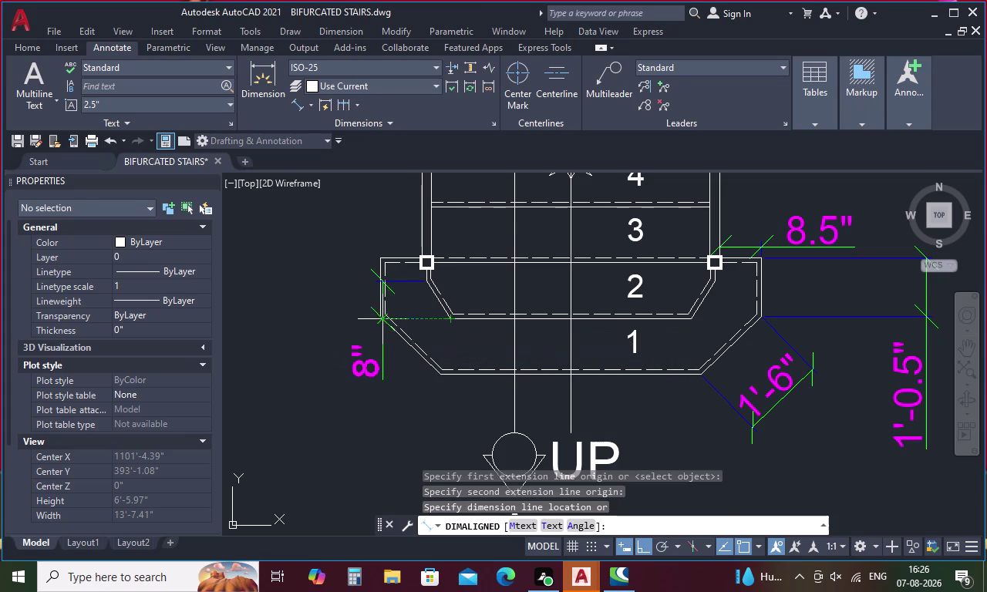
key(Escape)
Add the 9.51" aligned dimension along the left angled edge and open its text.
click(300, 102)
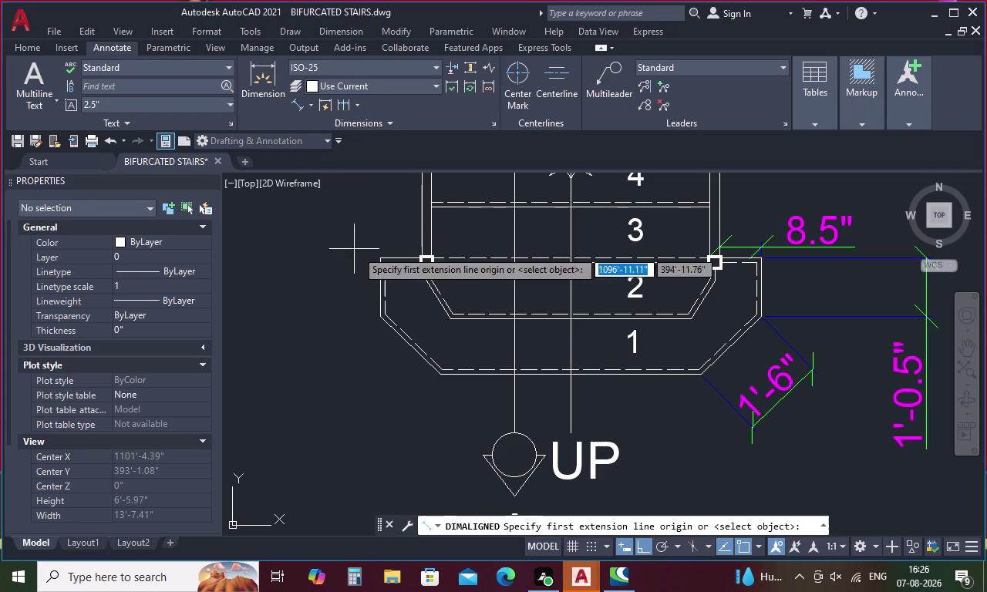
click(425, 285)
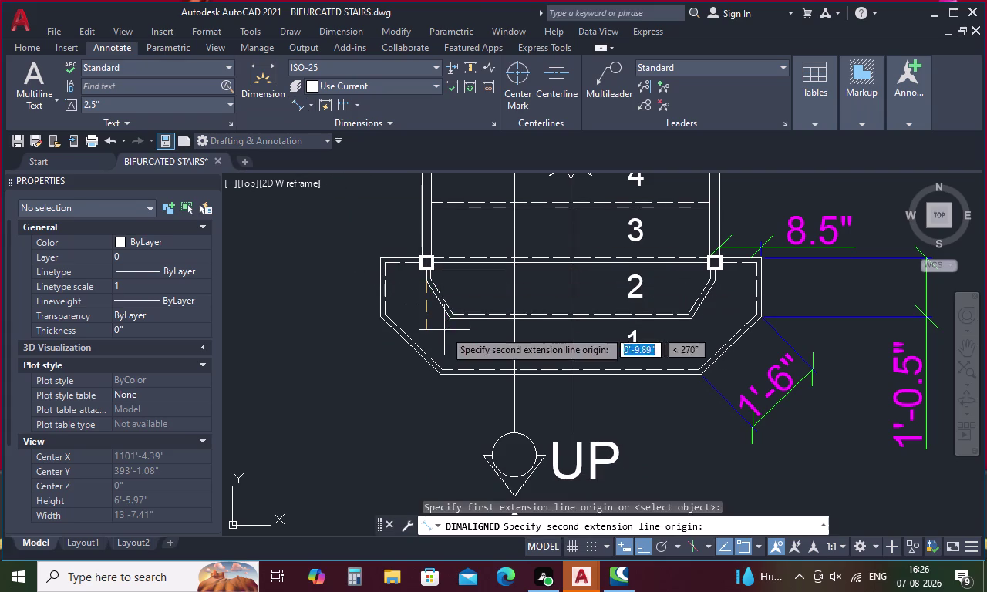
click(447, 320)
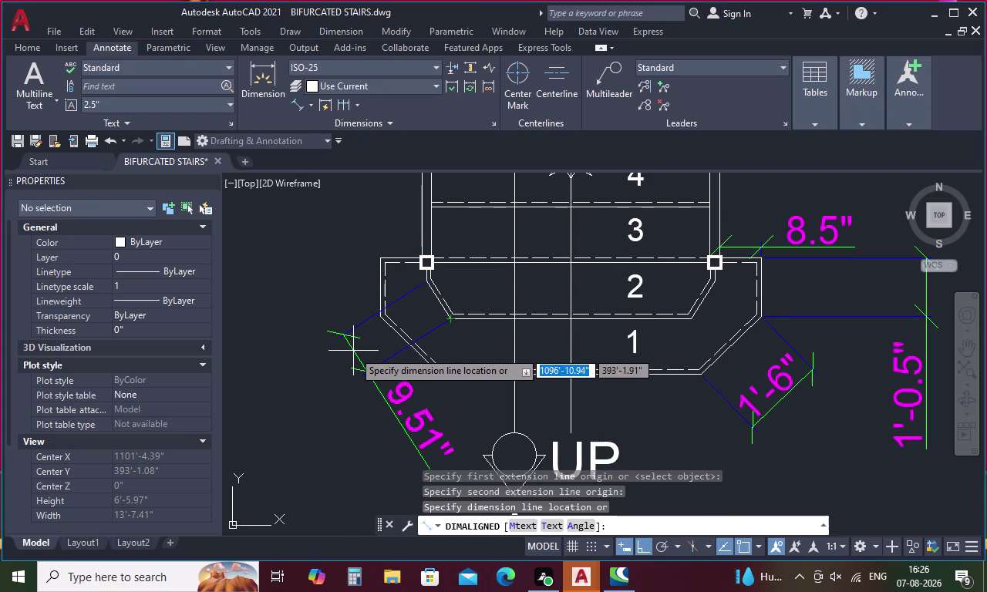
click(353, 351)
double_click(424, 413)
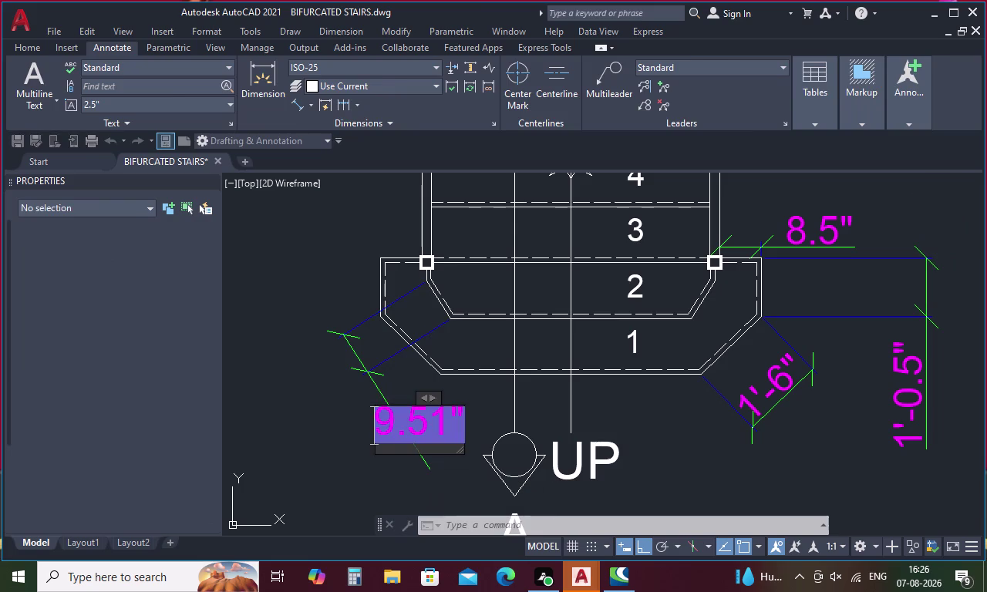
Replace the left edge dimension text 9.51" with 9.5".
click(445, 429)
triple_click(431, 416)
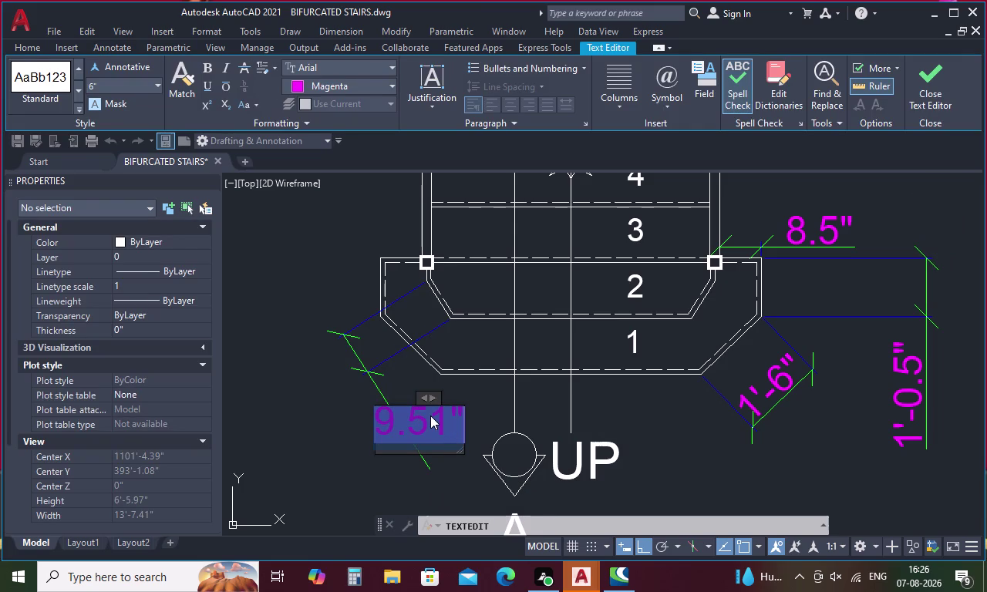
key(BackSpace)
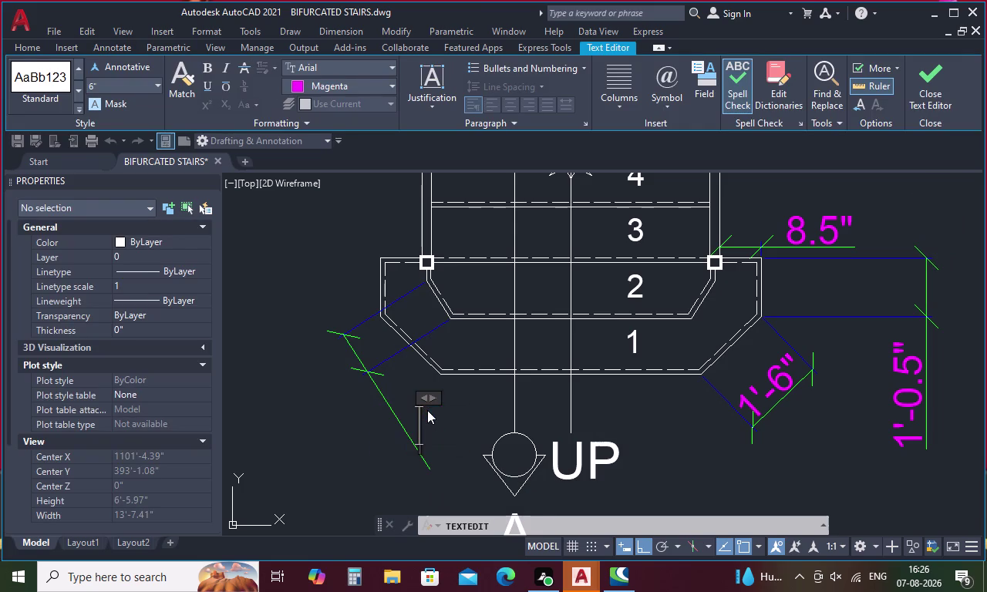
key(9)
text(.5)
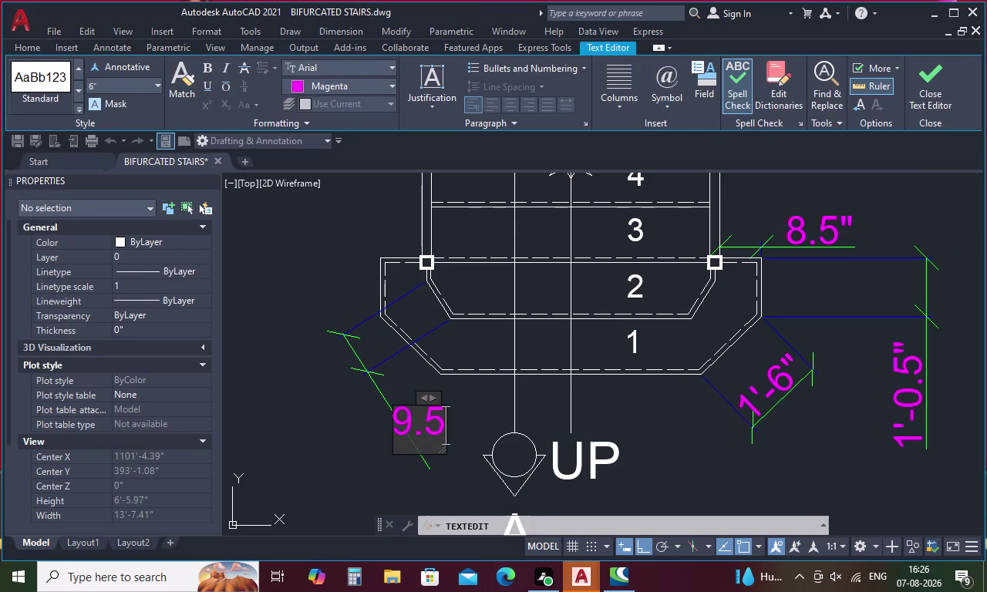
key(shift+quotedbl)
click(360, 414)
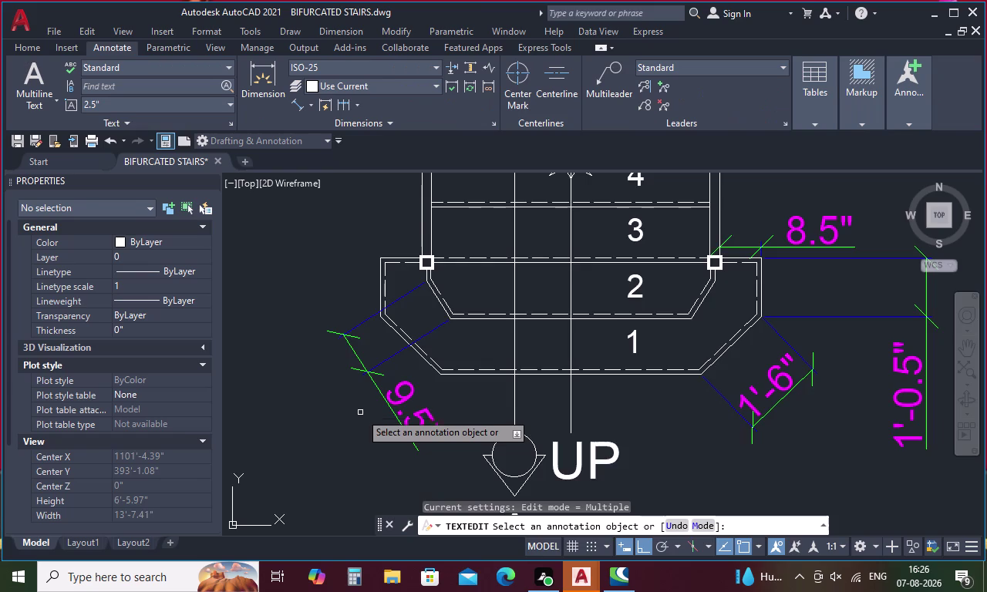
scroll(down, 3)
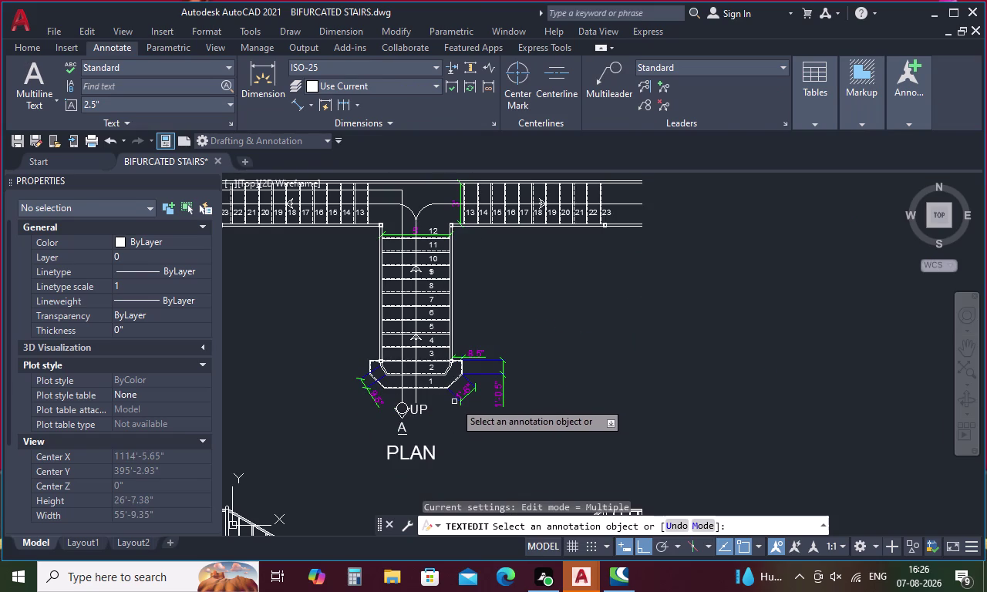
Pan and zoom out to review both the stair plan and elevation AA.
scroll(down, 3)
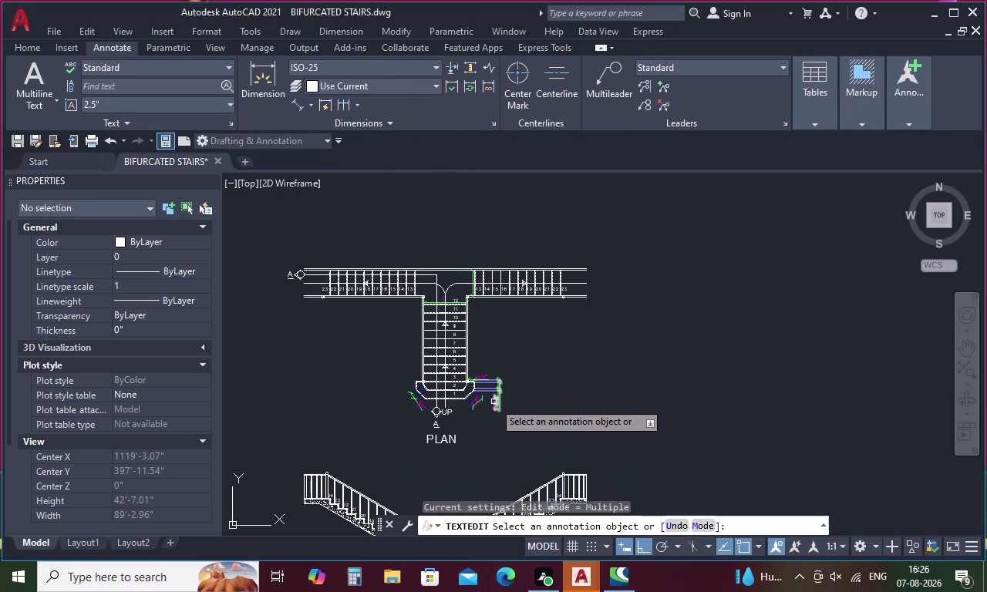
middle_drag(540, 333, 496, 256)
scroll(down, 3)
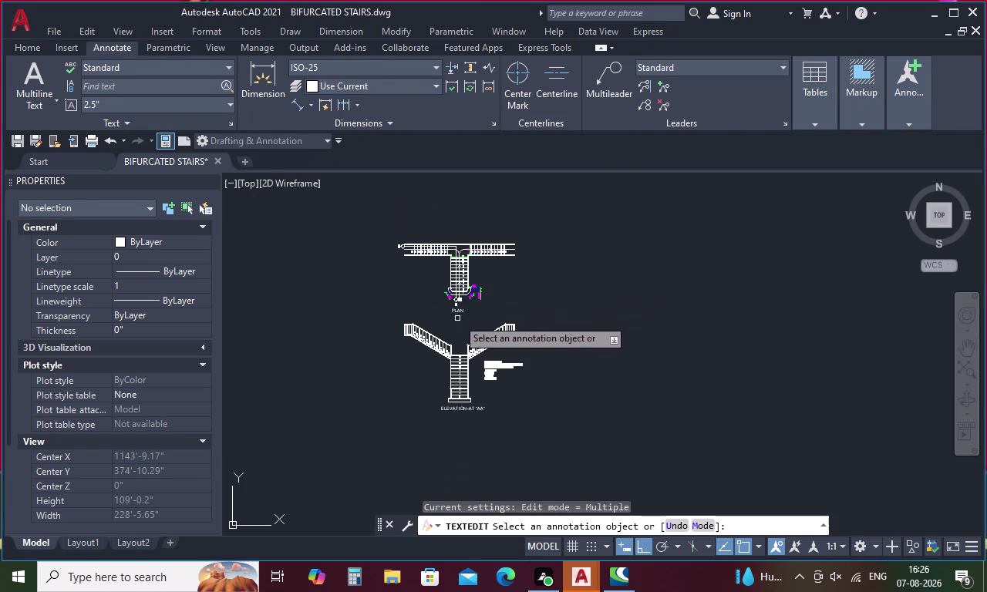
scroll(up, 3)
scroll(up, 3)
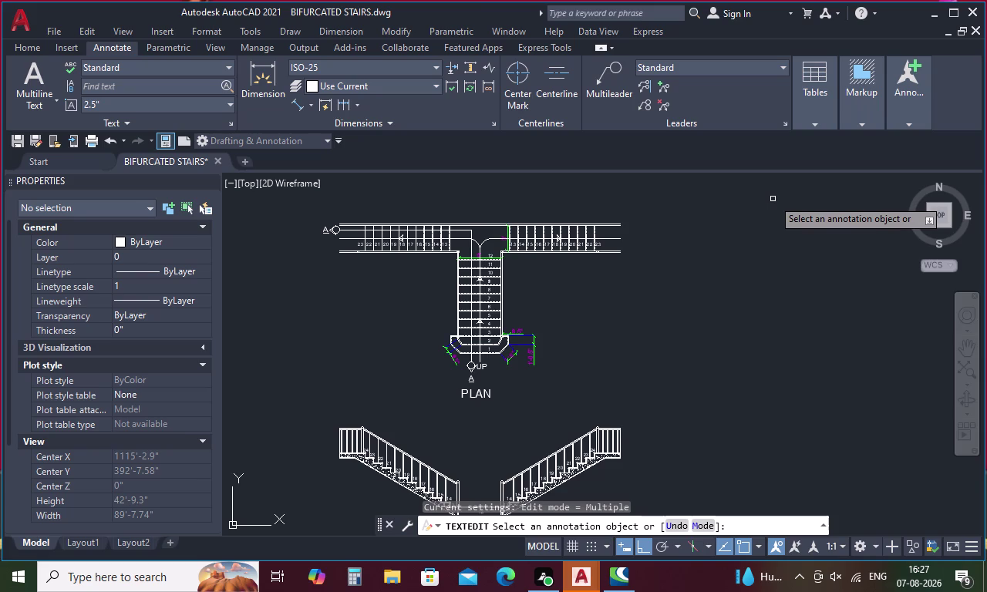
scroll(down, 3)
middle_drag(651, 300, 650, 298)
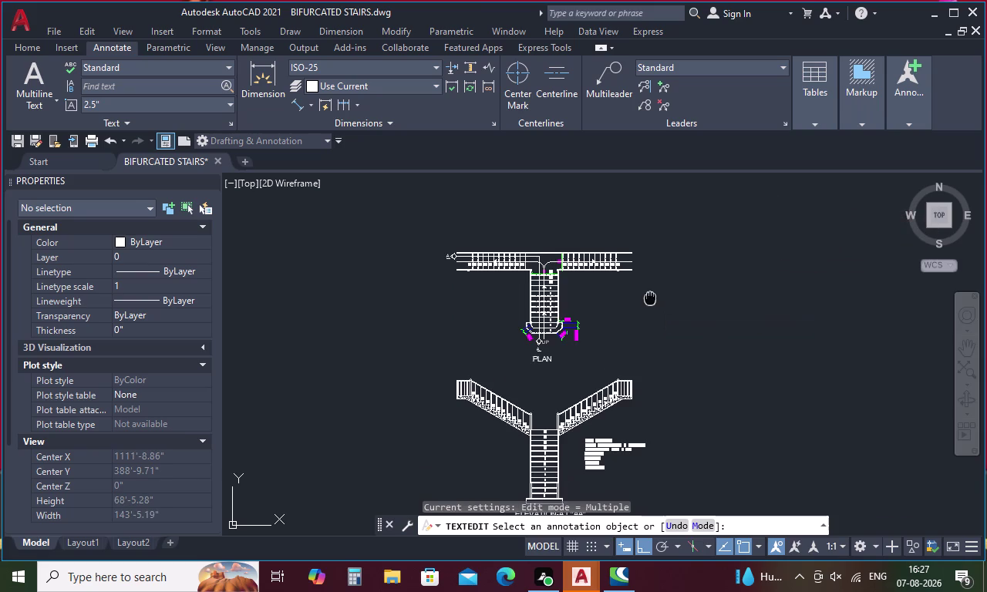
middle_drag(650, 299, 620, 236)
scroll(down, 3)
middle_drag(623, 240, 610, 311)
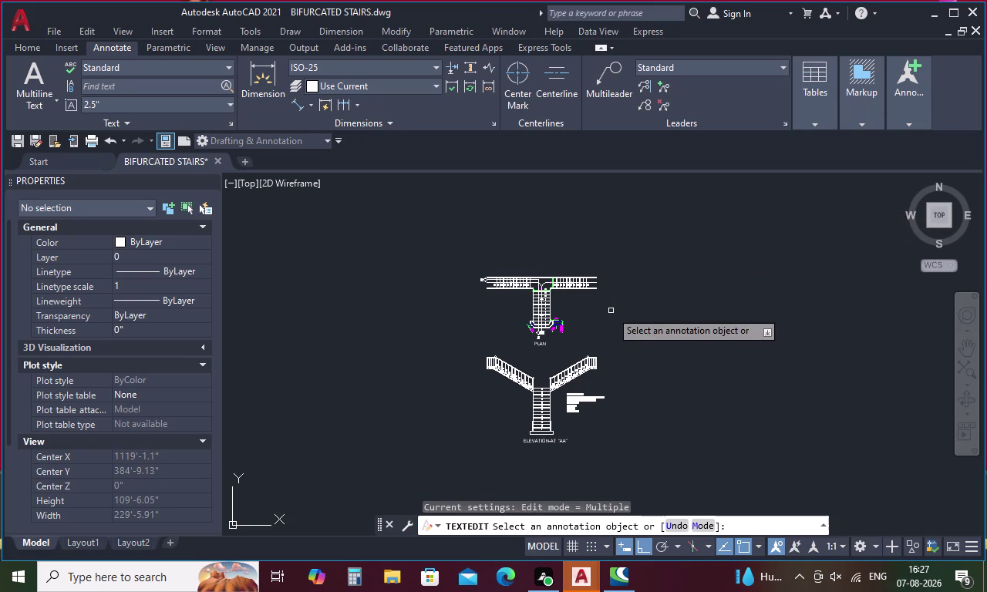
End annotation editing with Ctrl+S and zoom toward the elevation.
key(ctrl+s)
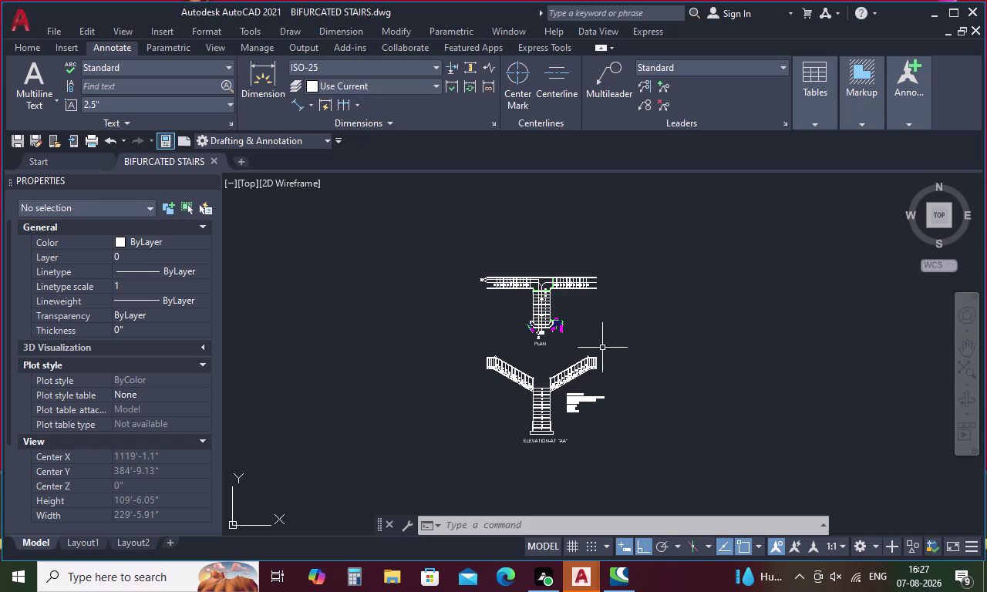
scroll(down, 3)
scroll(up, 3)
scroll(up, 3)
scroll(up, 3)
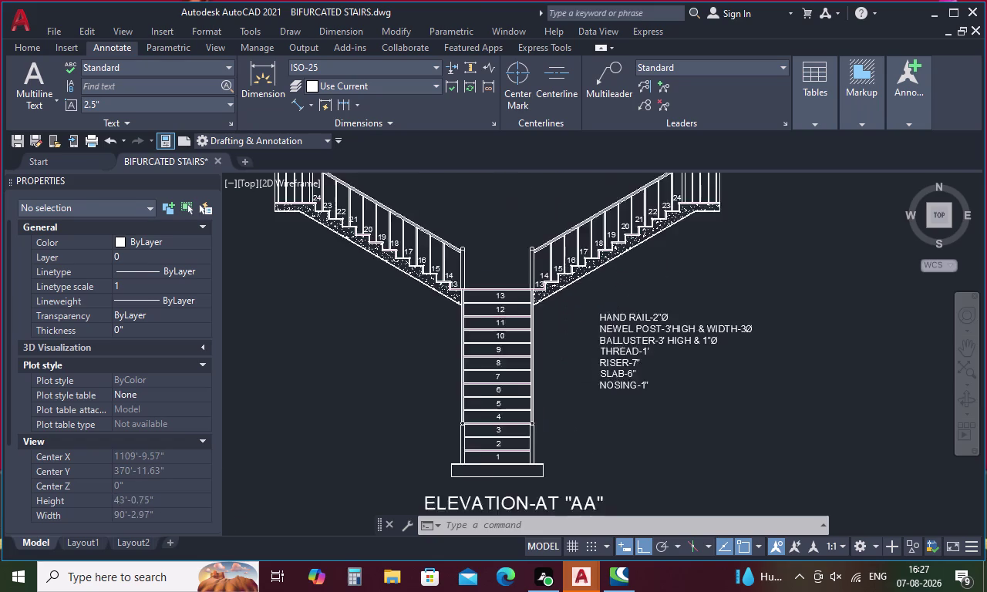
scroll(down, 3)
scroll(down, 3)
drag(394, 194, 393, 196)
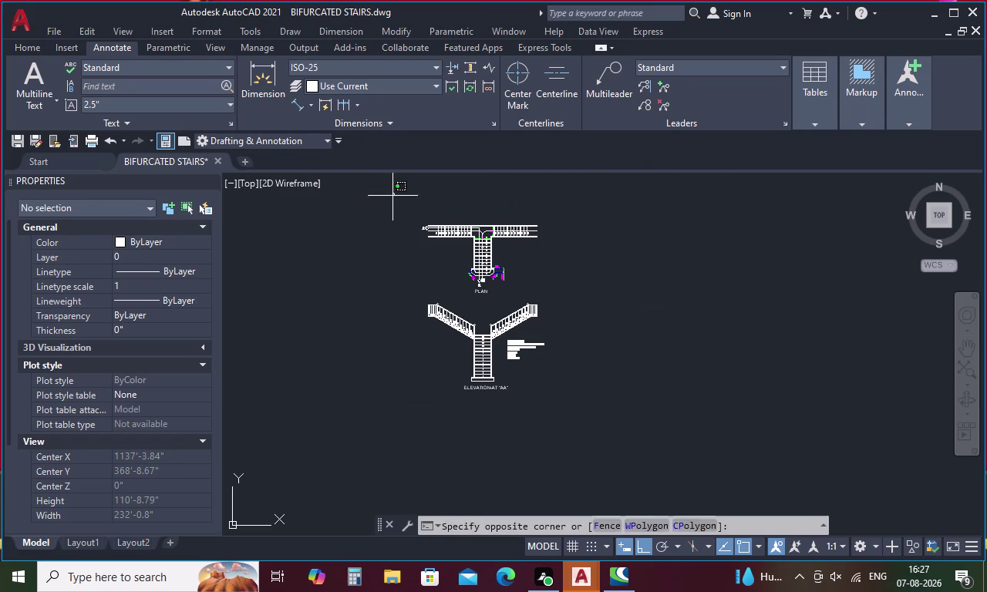
drag(392, 196, 429, 219)
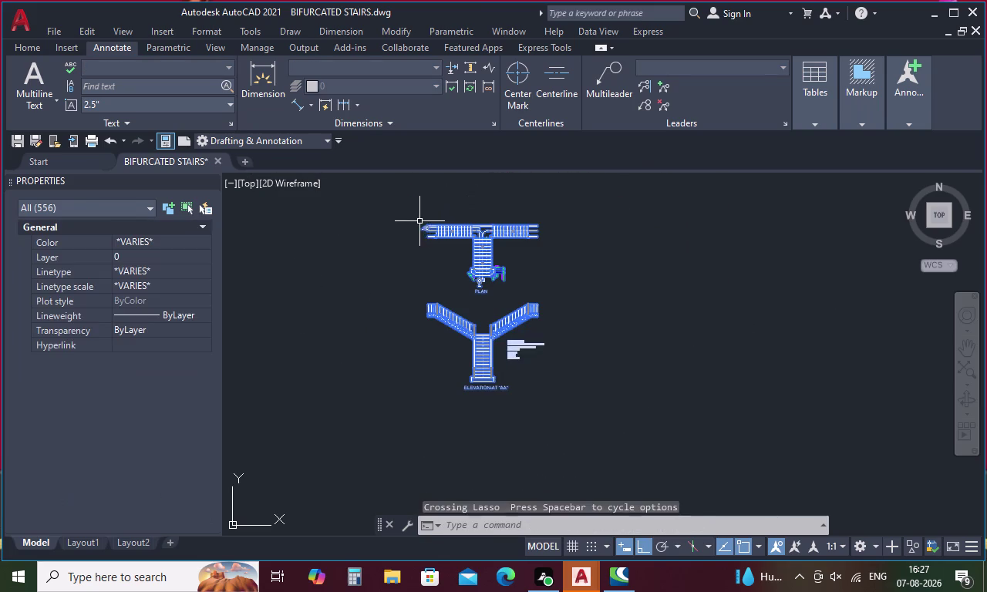
drag(404, 213, 347, 197)
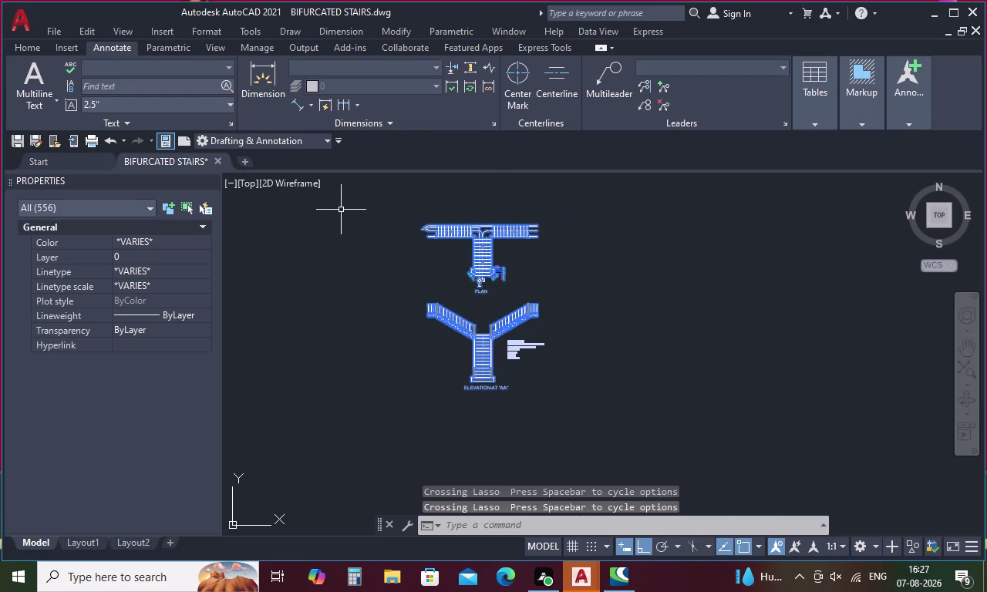
drag(359, 188, 346, 227)
drag(342, 234, 599, 313)
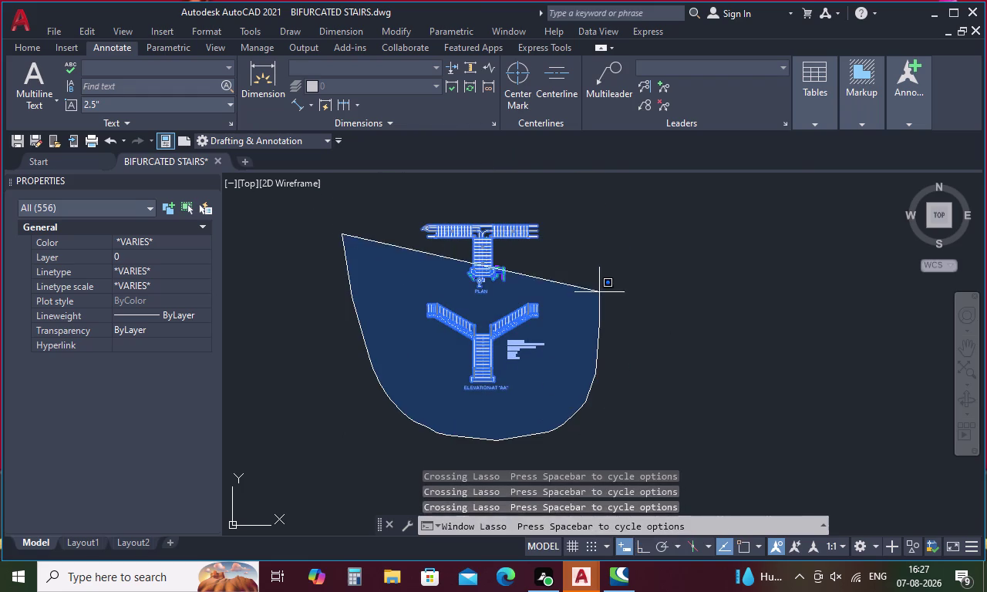
drag(599, 313, 317, 302)
key(Escape)
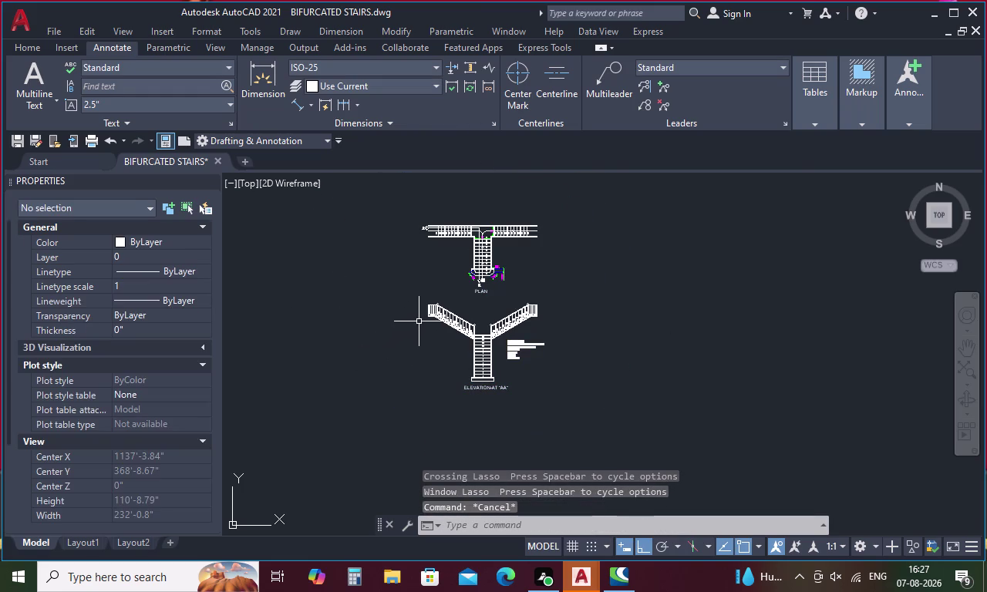
key(Escape)
key(Escape)
key(Escape)
key(Escape)
scroll(up, 3)
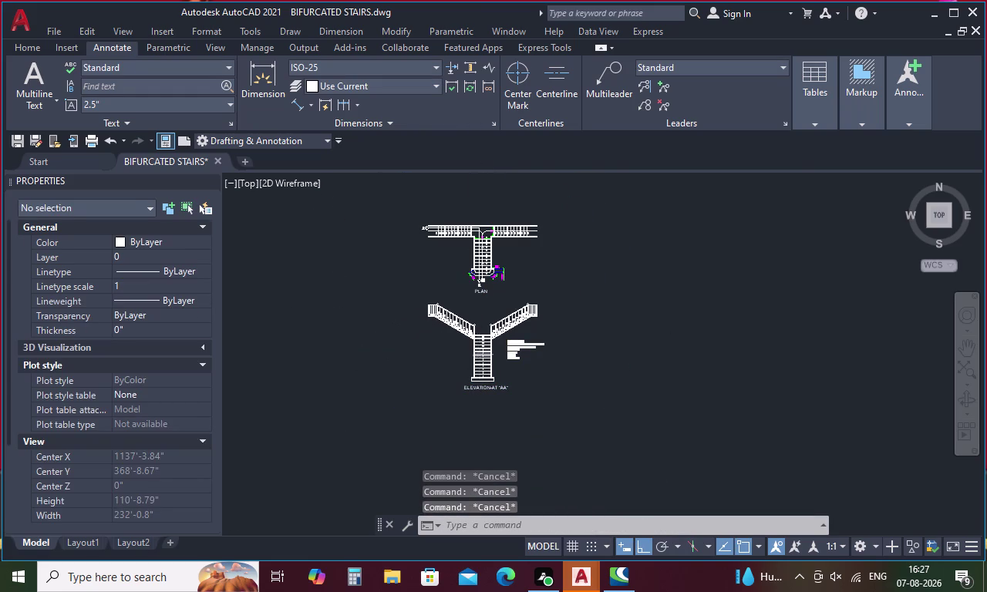
scroll(up, 3)
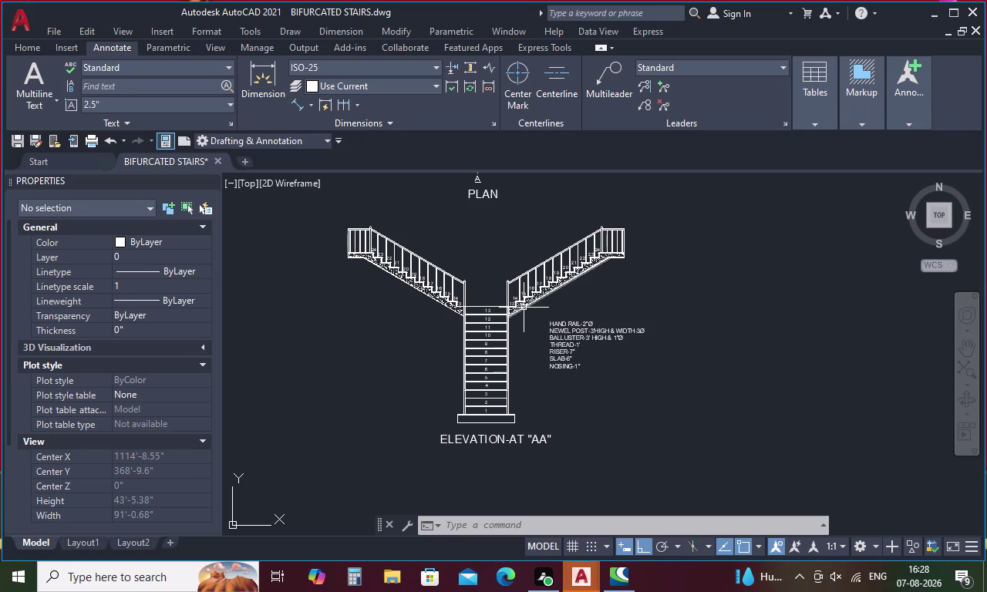
scroll(down, 3)
scroll(up, 3)
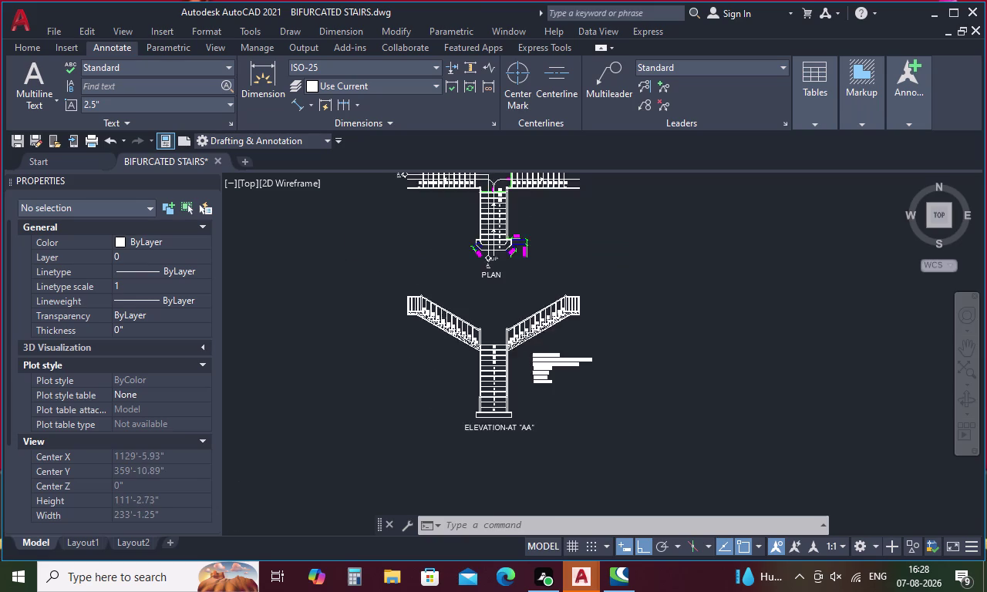
middle_drag(534, 296, 515, 368)
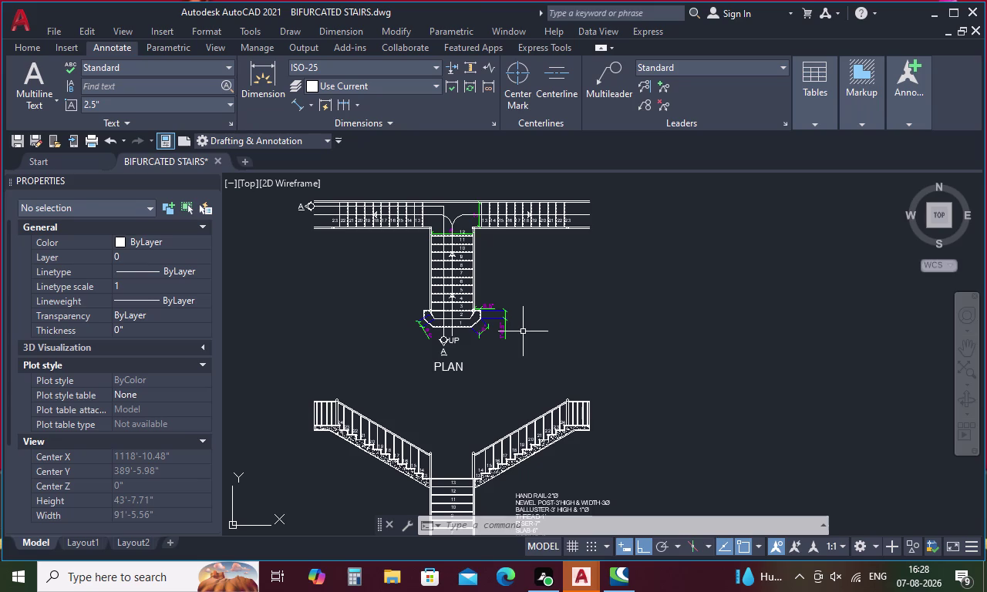
scroll(down, 3)
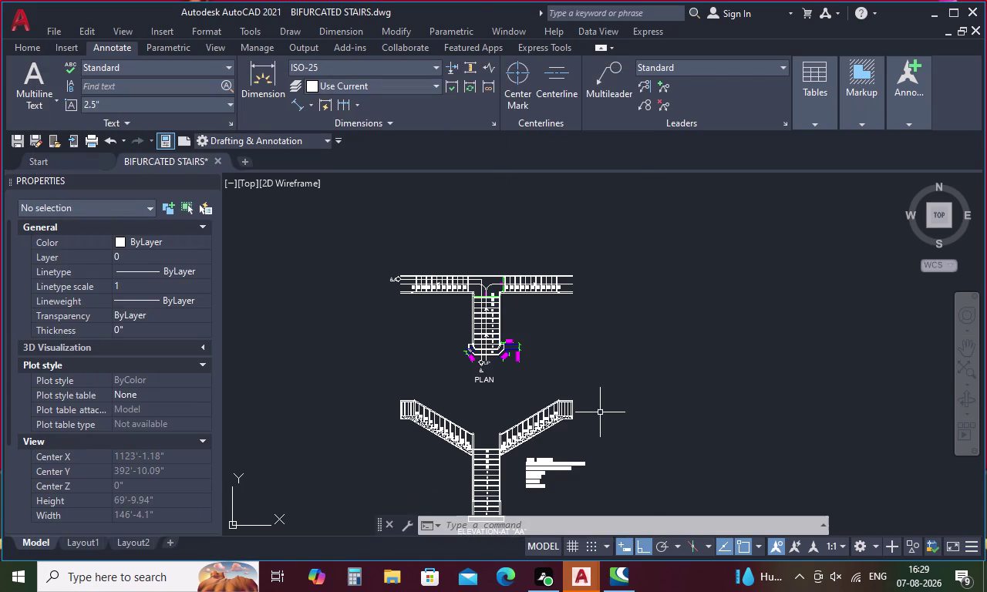
click(963, 32)
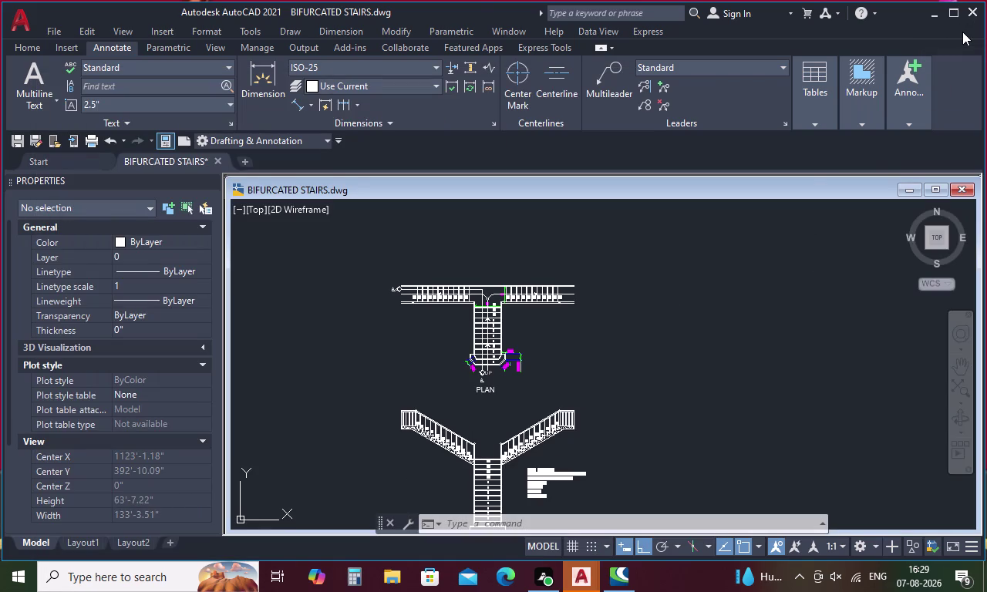
click(936, 190)
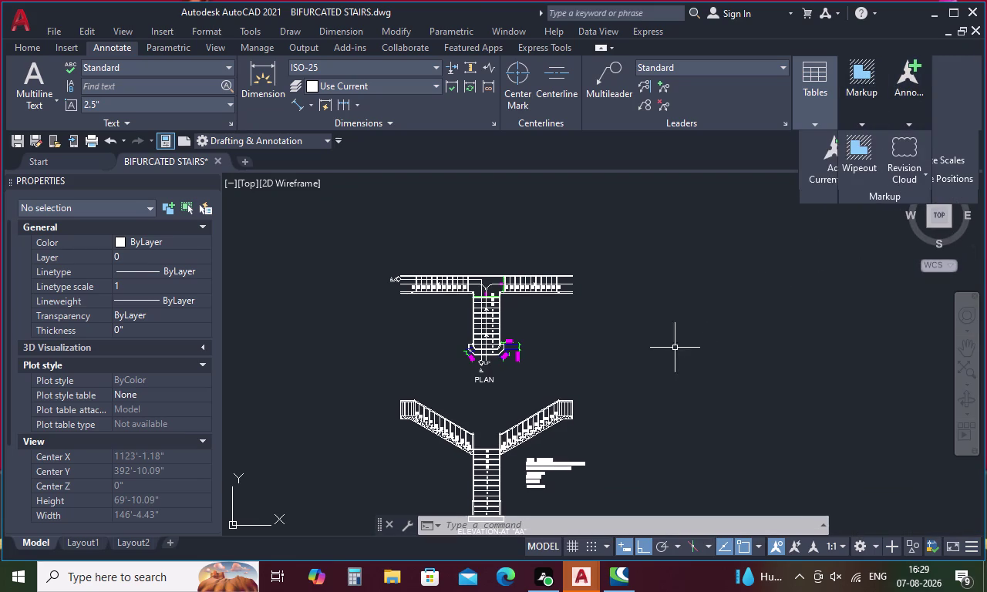
scroll(down, 3)
middle_drag(656, 349, 628, 327)
scroll(up, 3)
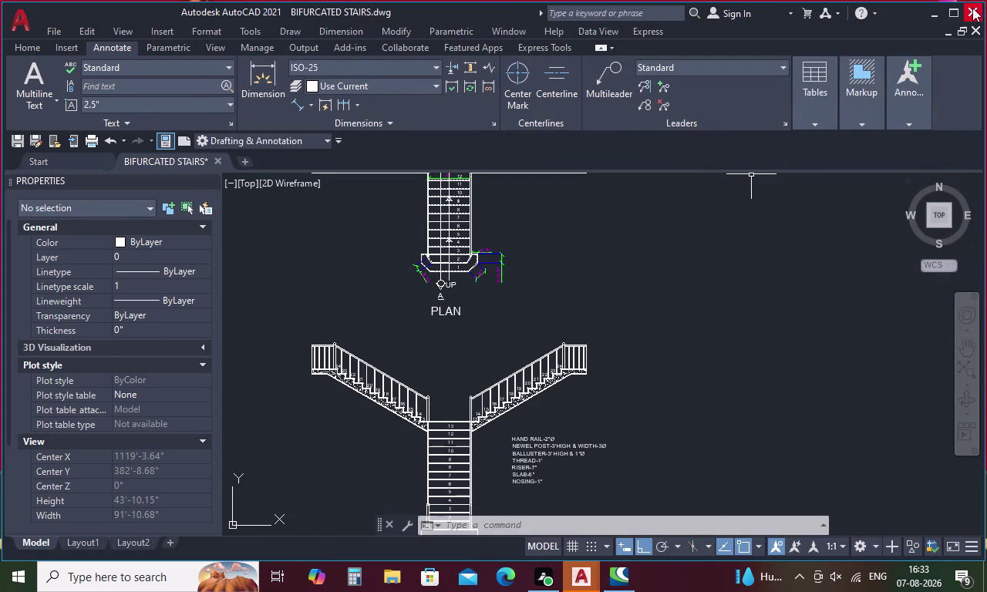
click(951, 9)
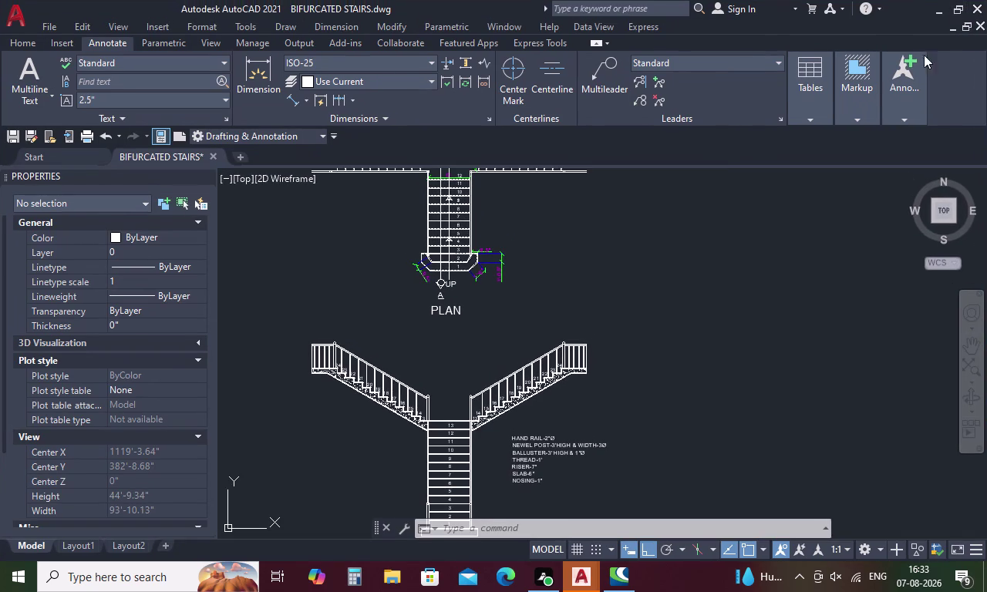
Open the taskbar network flyout listing available Wi-Fi networks.
scroll(down, 3)
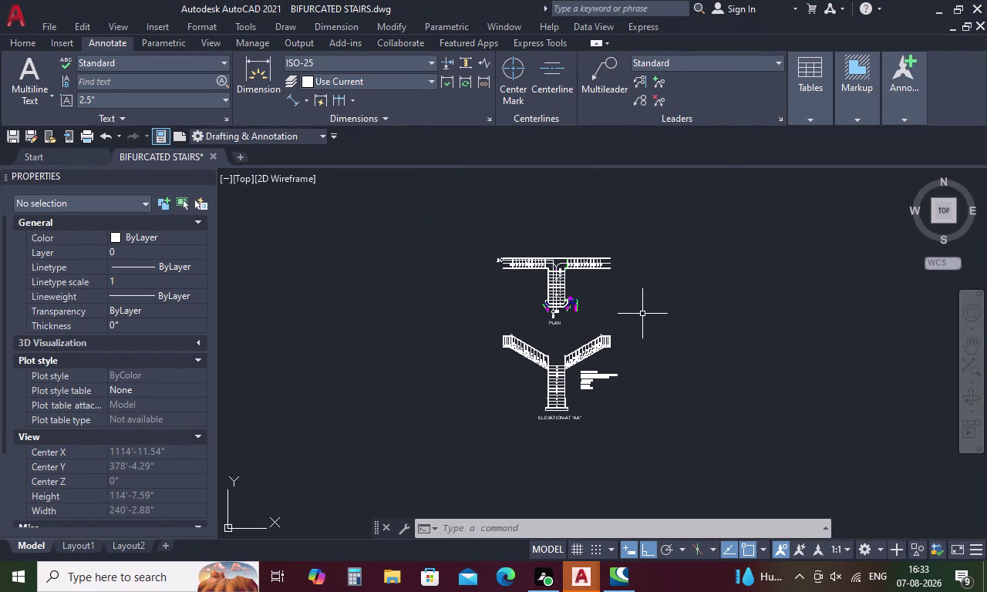
scroll(up, 3)
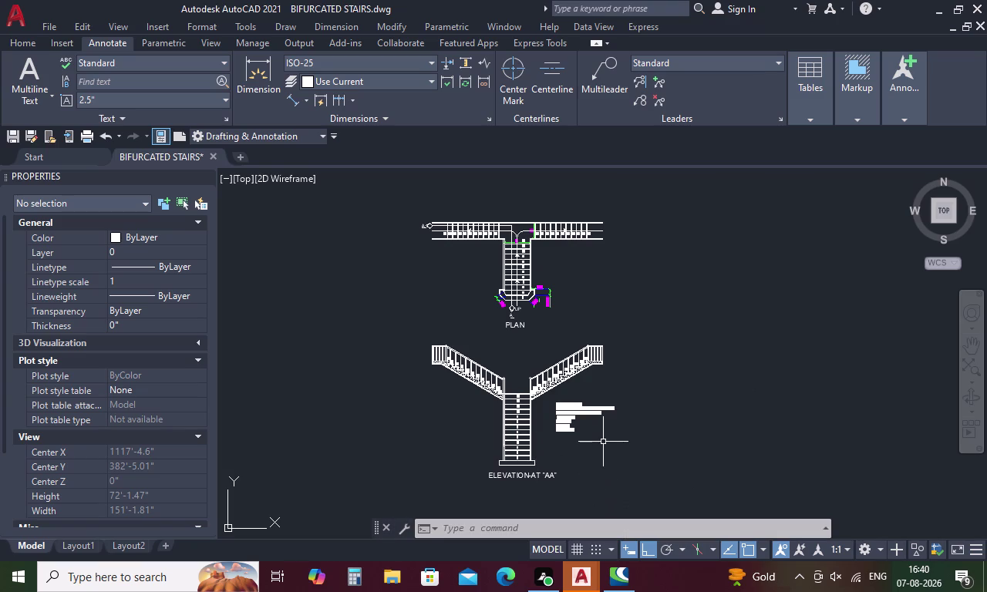
scroll(up, 3)
scroll(down, 3)
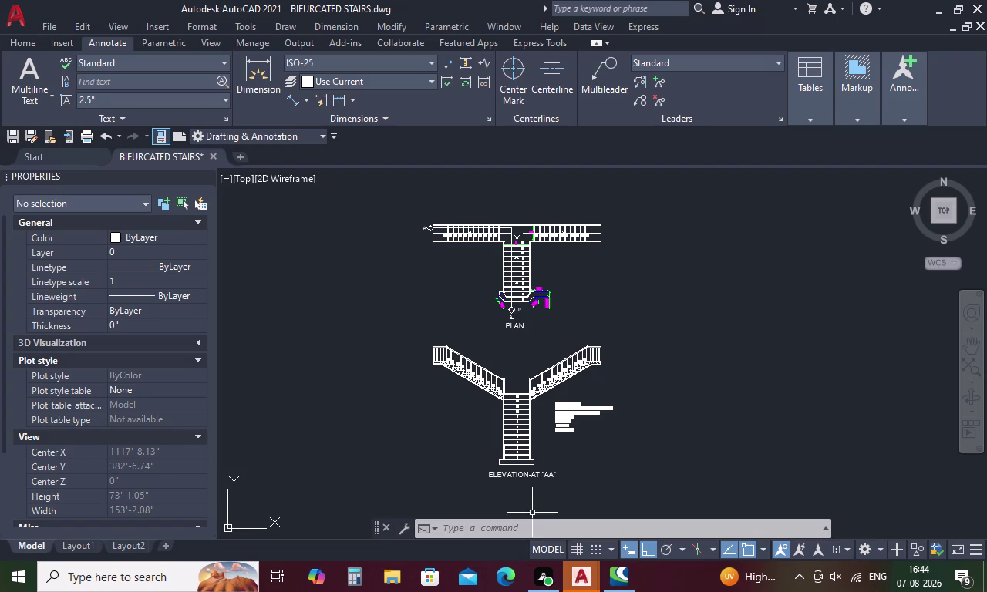
scroll(up, 3)
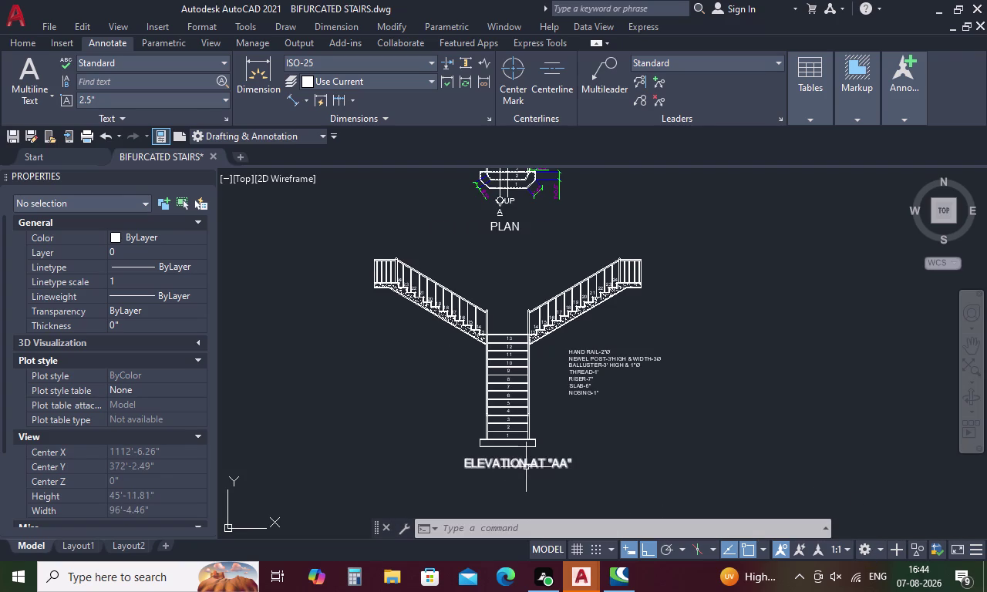
Make the ELEVATION-AT "AA" title text bold.
double_click(526, 466)
drag(576, 462, 491, 457)
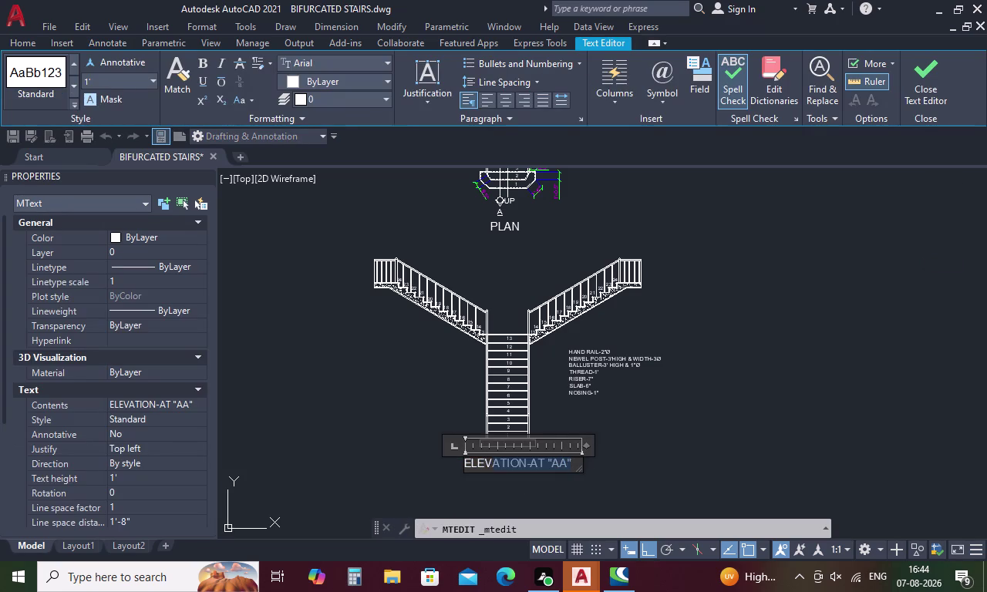
drag(491, 457, 406, 456)
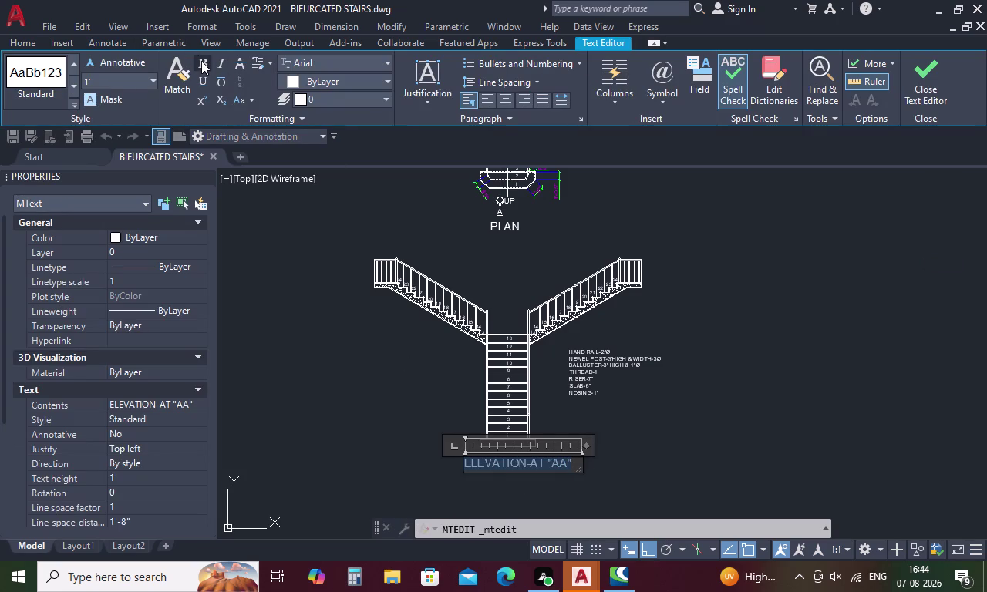
click(201, 61)
click(300, 299)
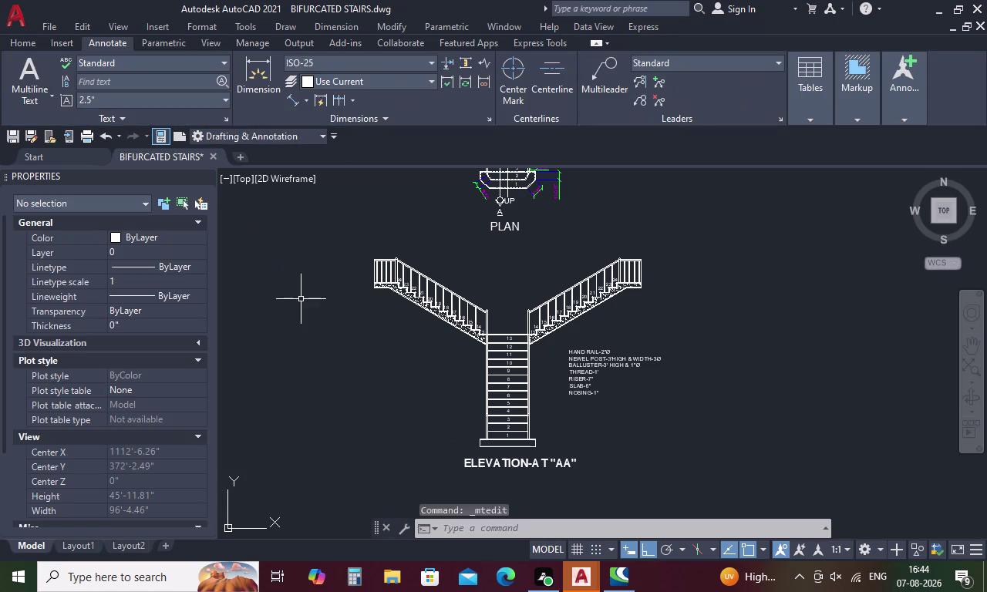
Make the PLAN title text bold.
click(510, 223)
click(510, 224)
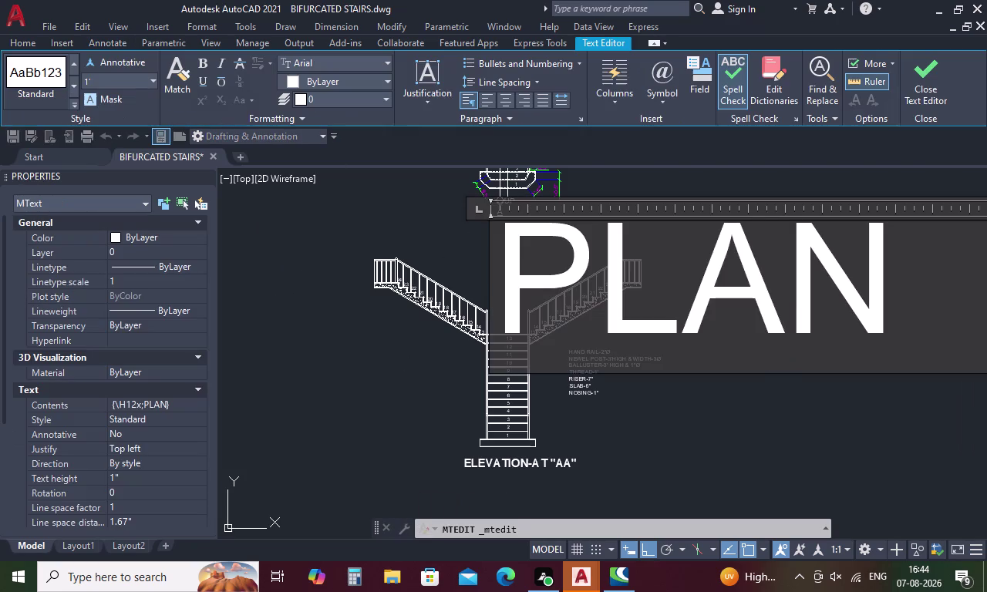
drag(899, 282, 460, 266)
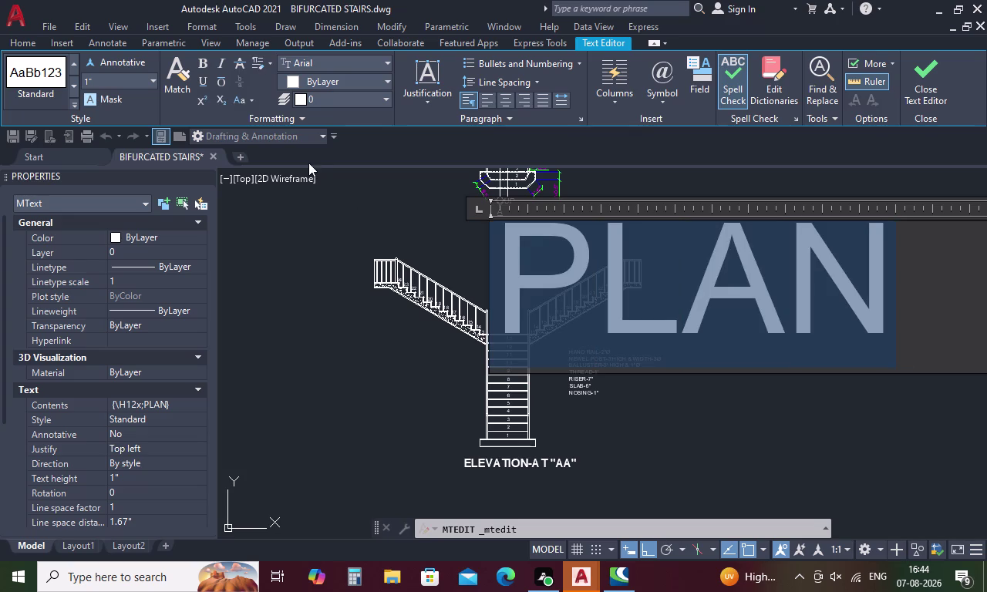
click(201, 59)
click(308, 283)
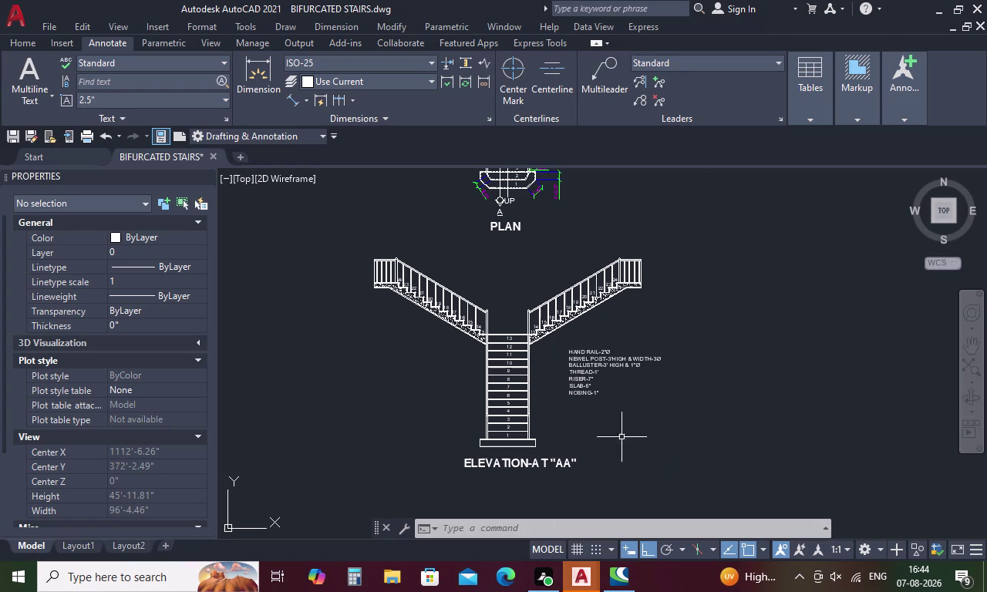
scroll(down, 3)
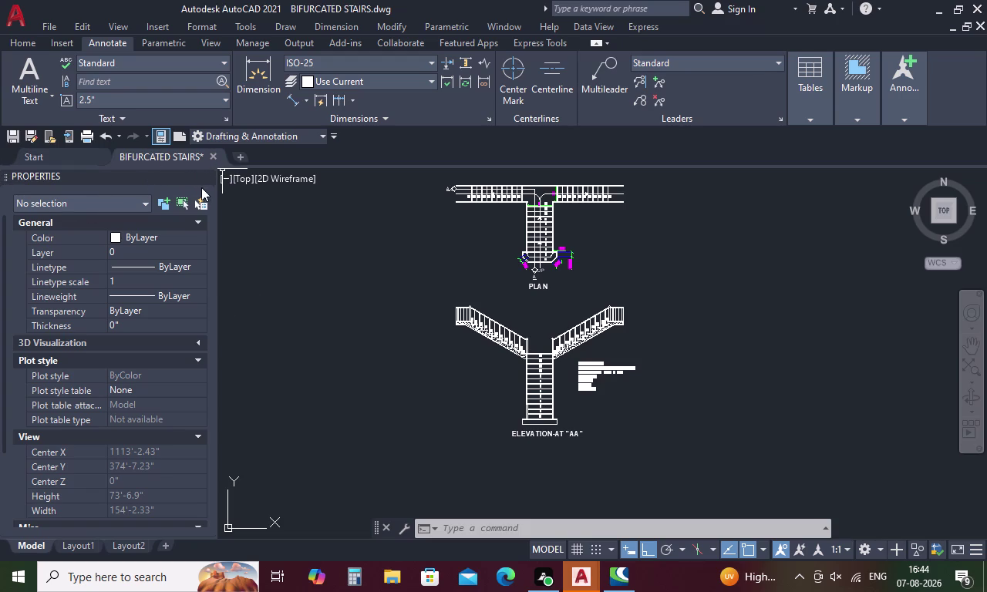
Hide the Properties palette and select the plan and elevation drawings.
click(207, 178)
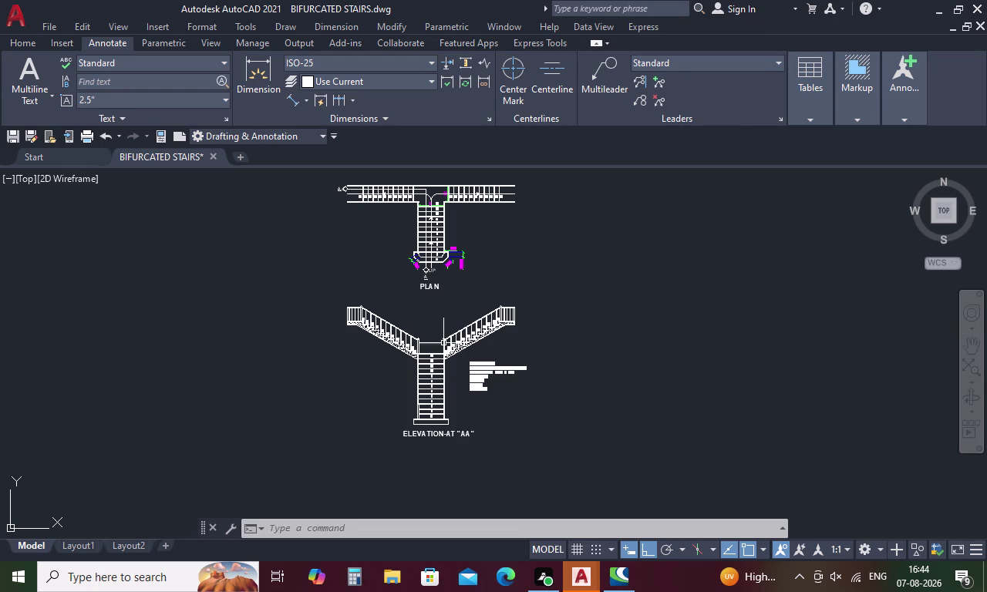
middle_drag(457, 328, 443, 368)
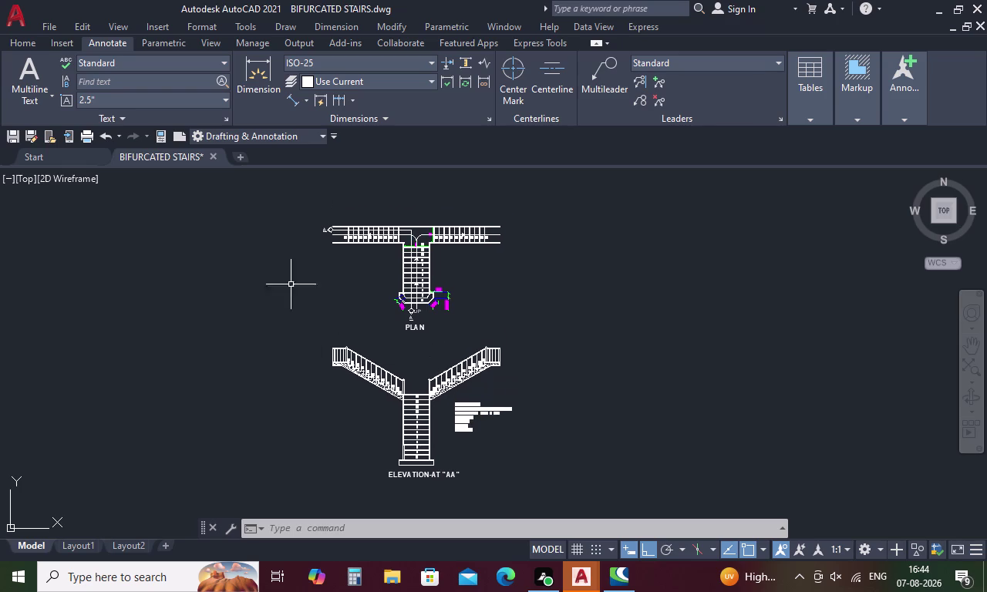
drag(280, 235, 333, 331)
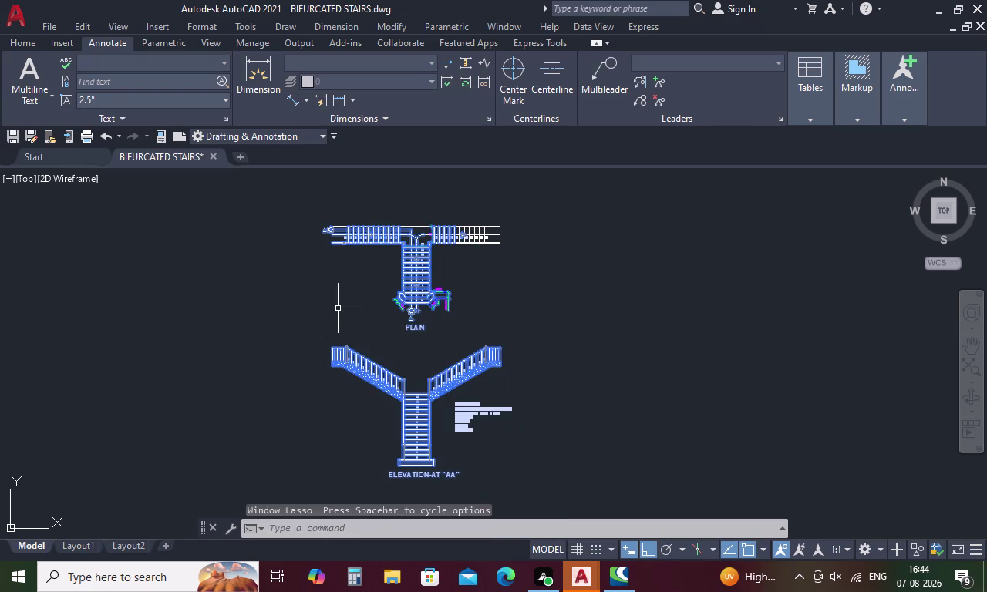
drag(301, 238, 253, 318)
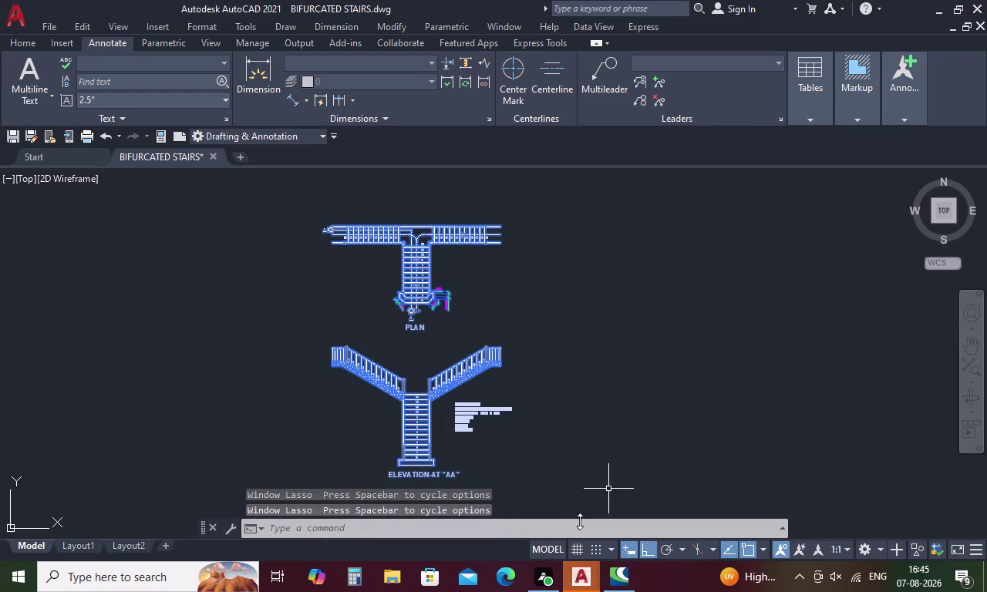
Create a new Layout3 tab beside Layout1 and Layout2.
click(166, 547)
click(180, 539)
click(180, 546)
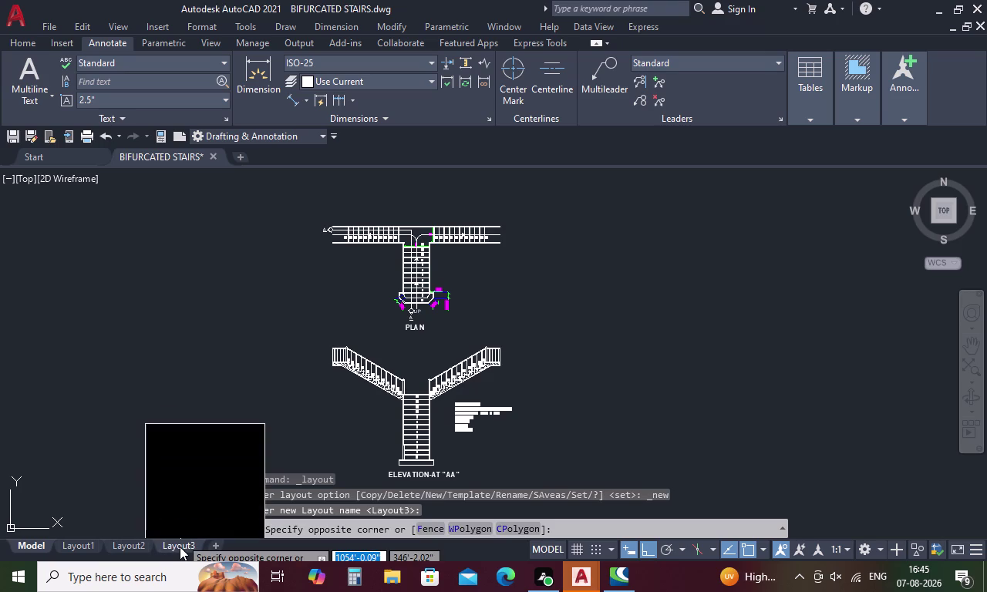
double_click(180, 547)
click(180, 547)
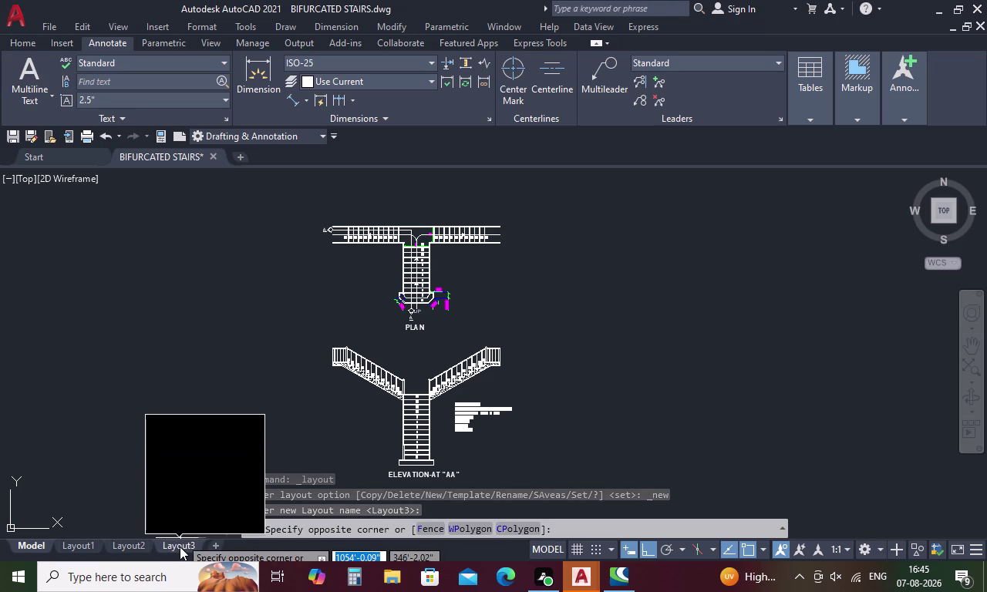
click(188, 542)
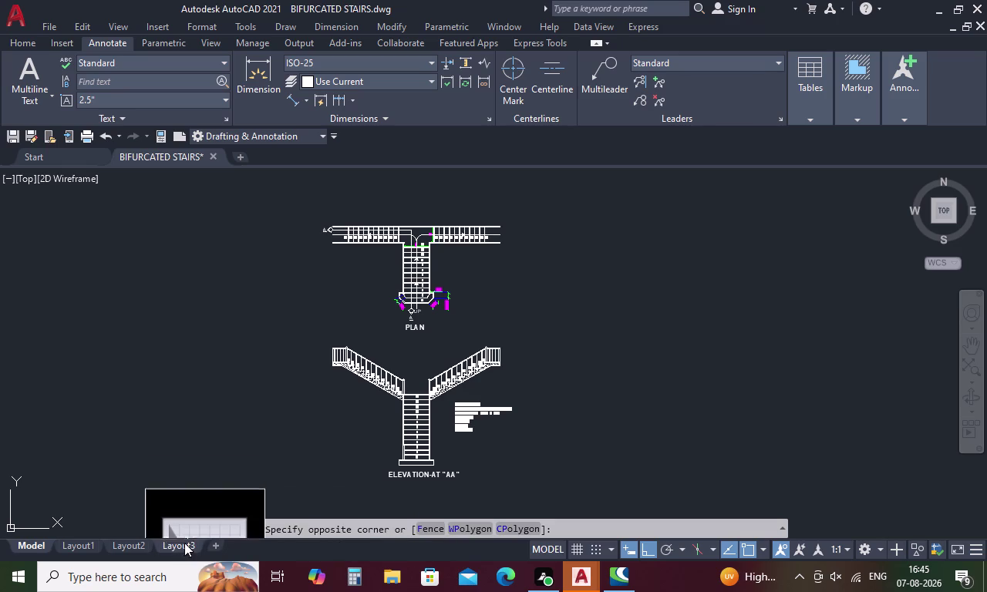
click(186, 541)
click(178, 545)
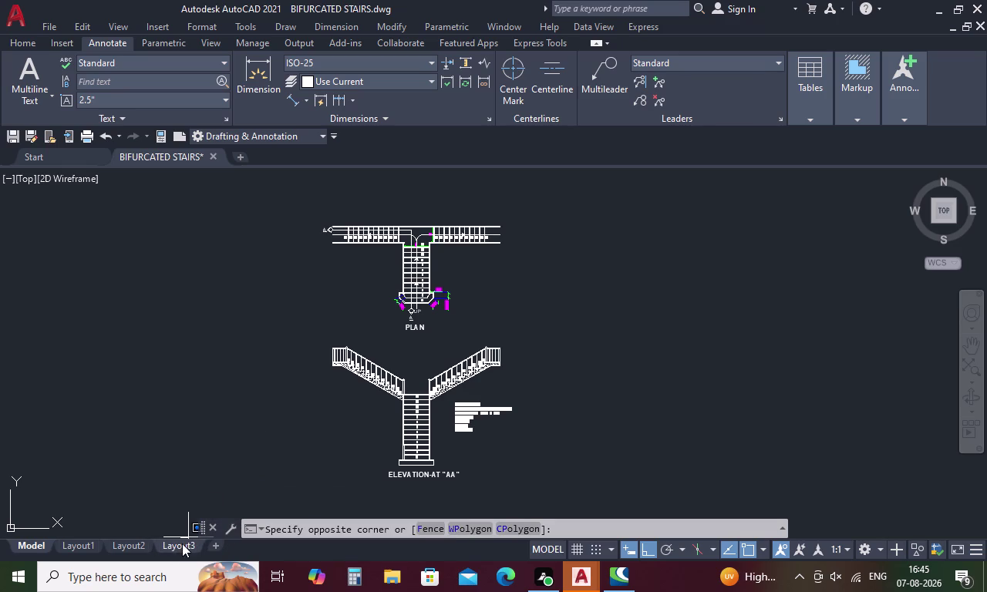
click(175, 550)
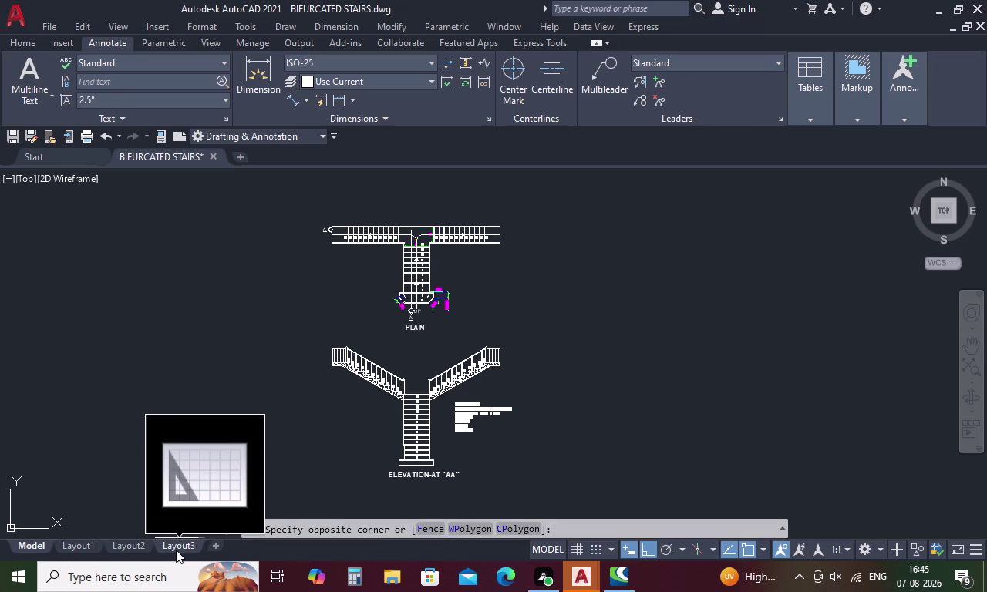
double_click(175, 550)
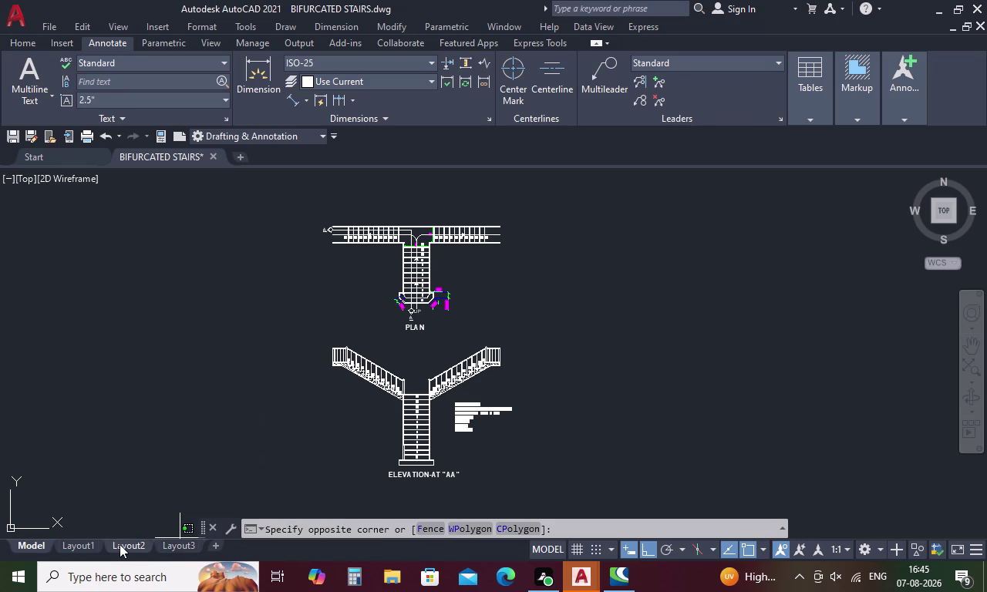
click(119, 544)
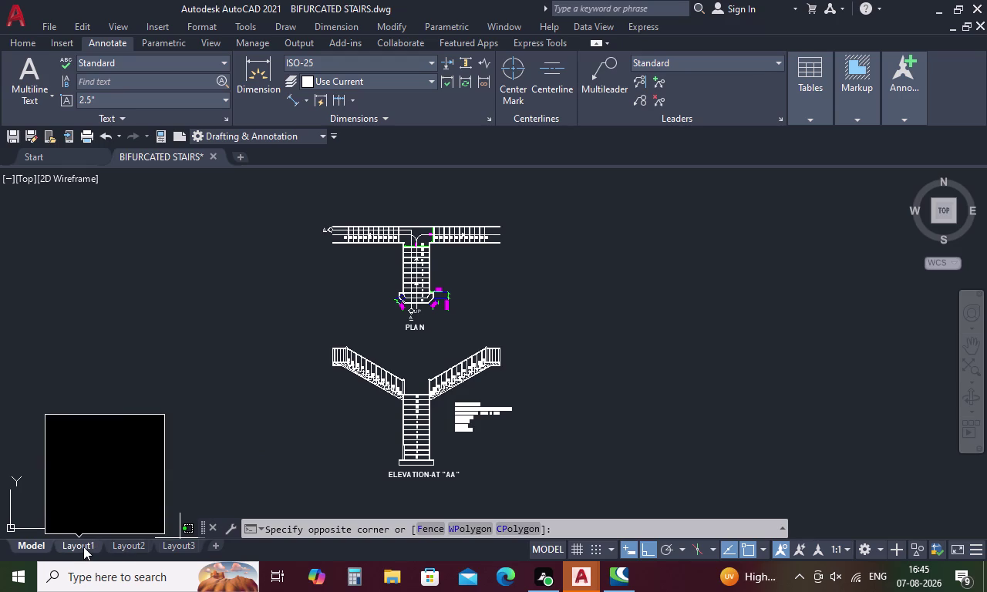
click(83, 547)
click(83, 547)
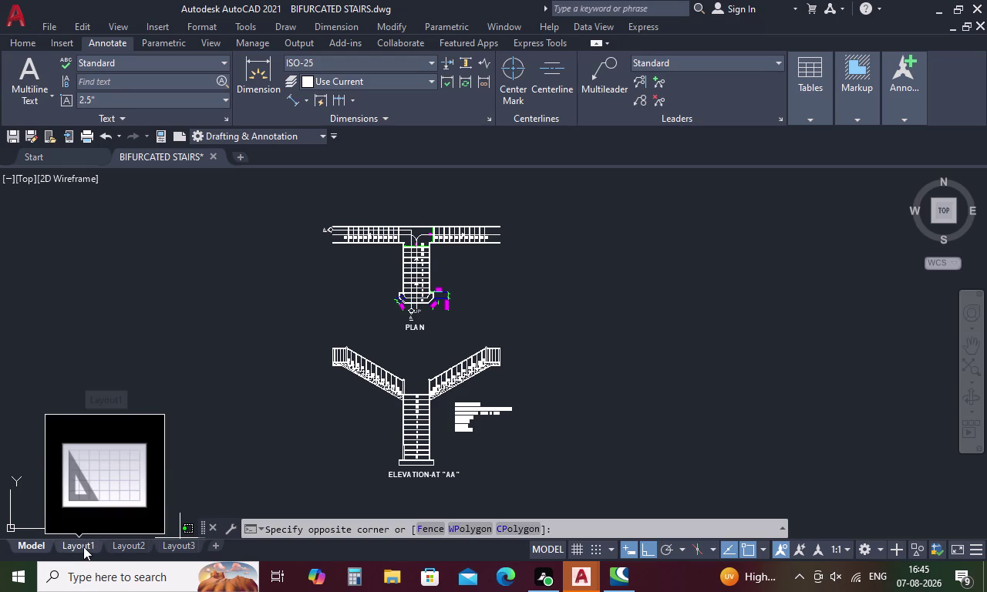
click(23, 546)
click(23, 546)
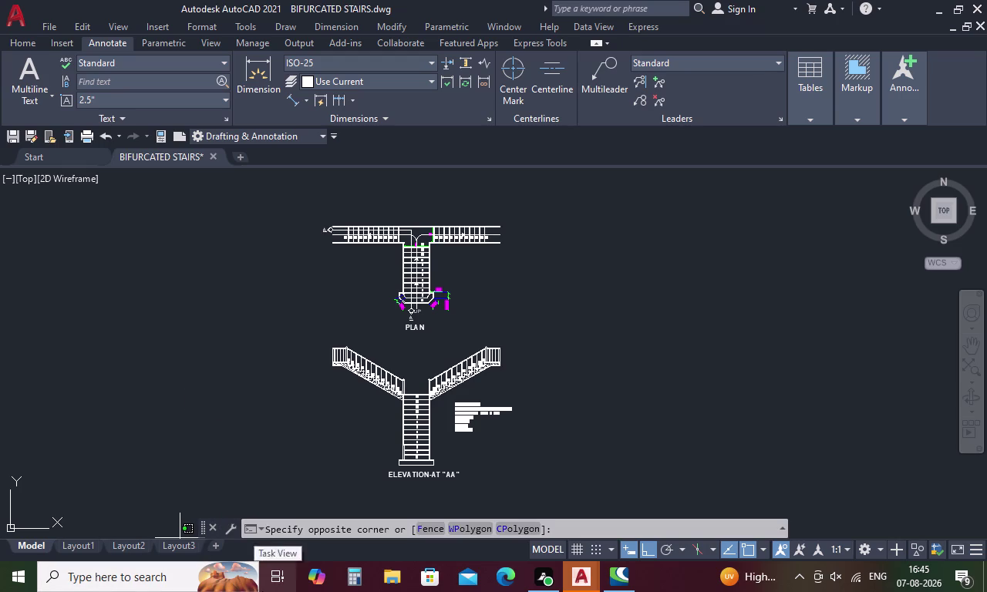
click(178, 548)
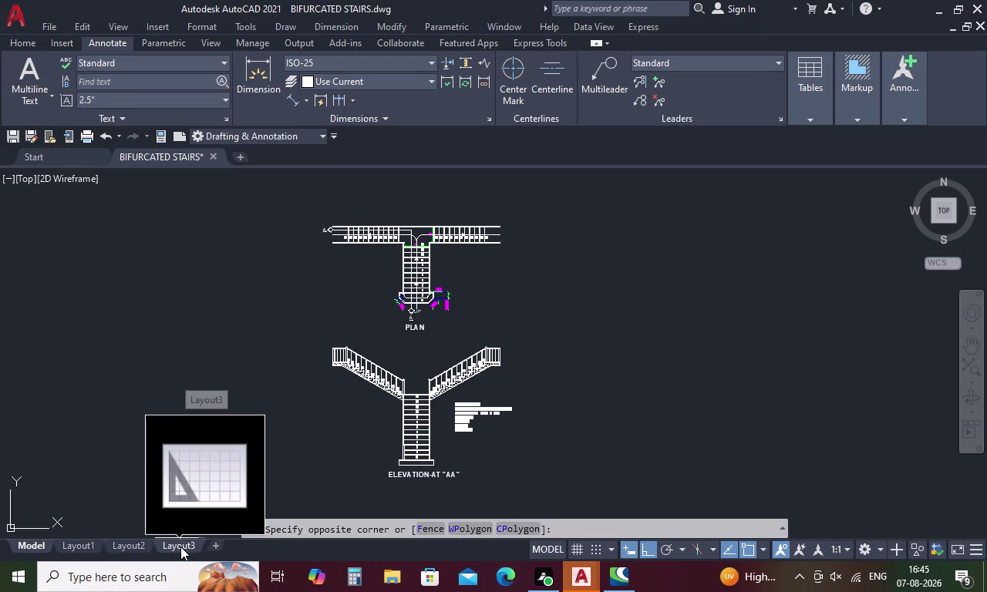
double_click(181, 547)
click(218, 542)
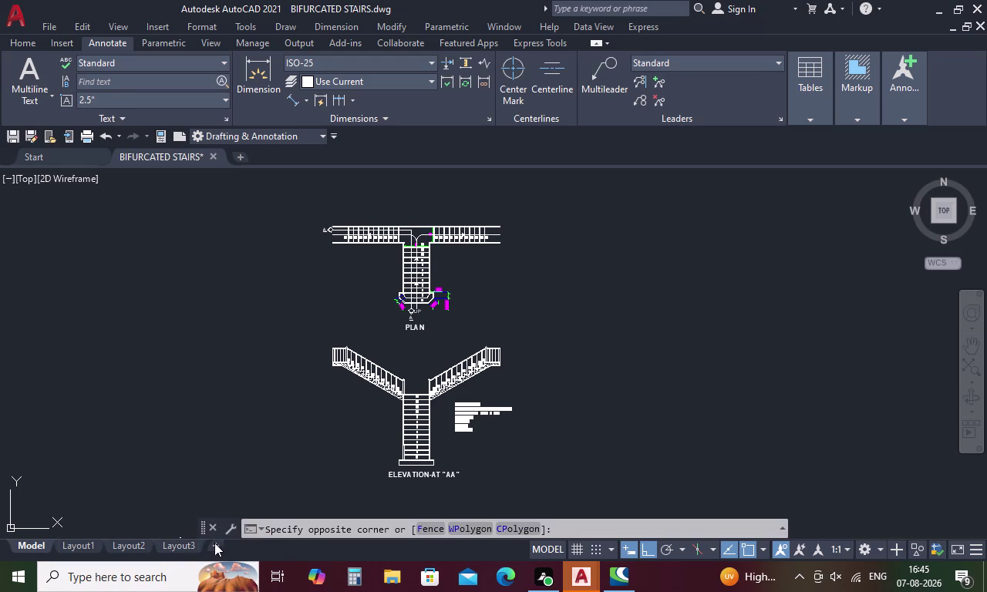
click(212, 543)
triple_click(213, 544)
triple_click(213, 543)
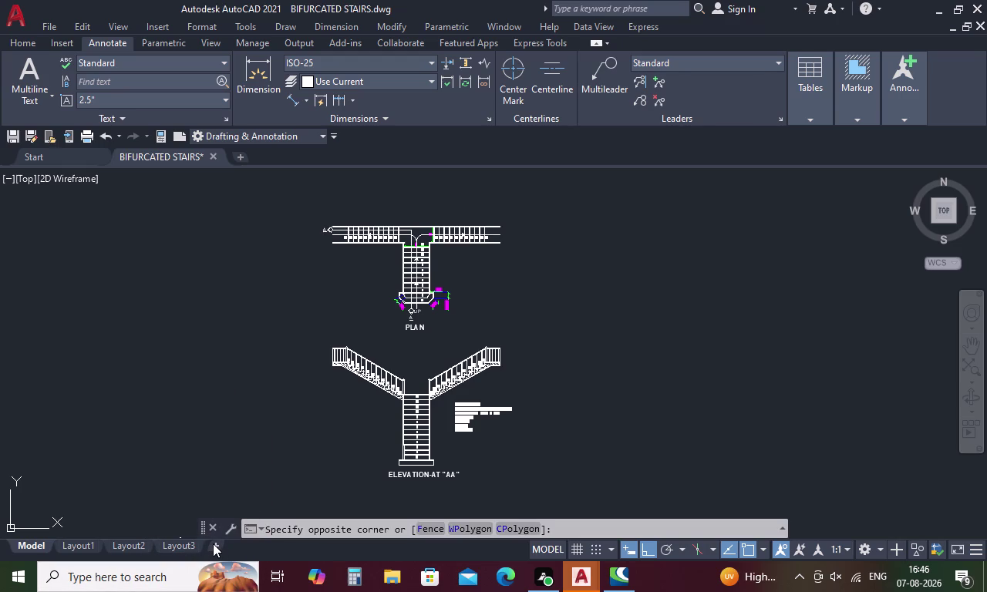